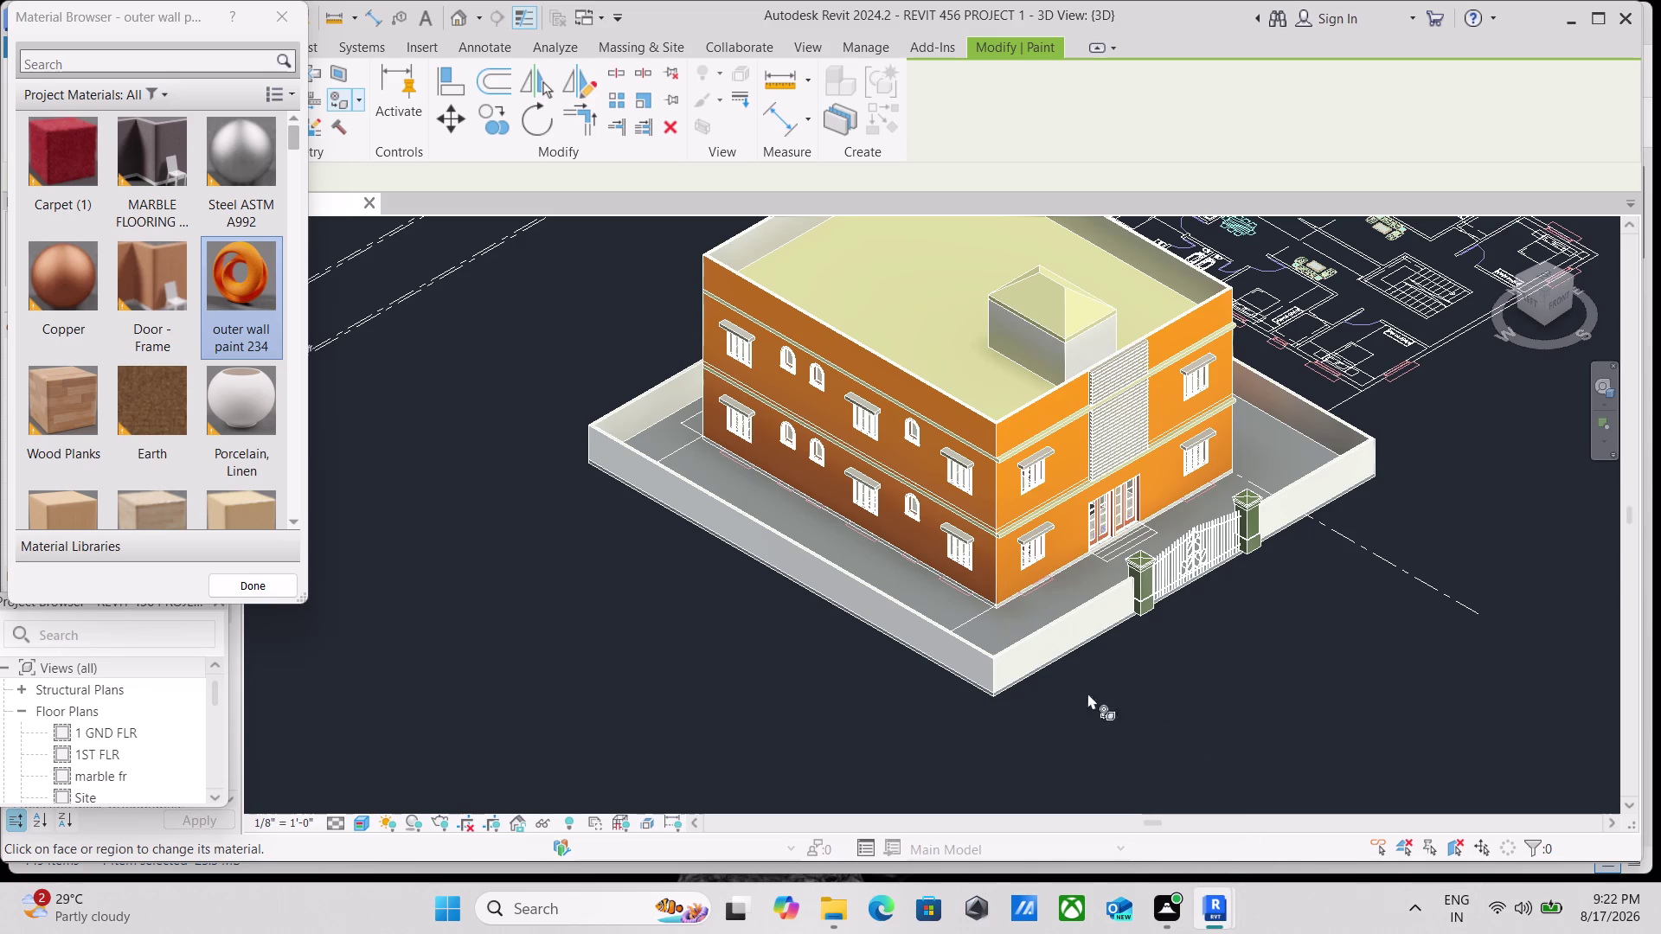
Paint the remaining wall faces near the corner with outer wall paint 234.
scroll(up, 3)
scroll(up, 3)
scroll(up, 3)
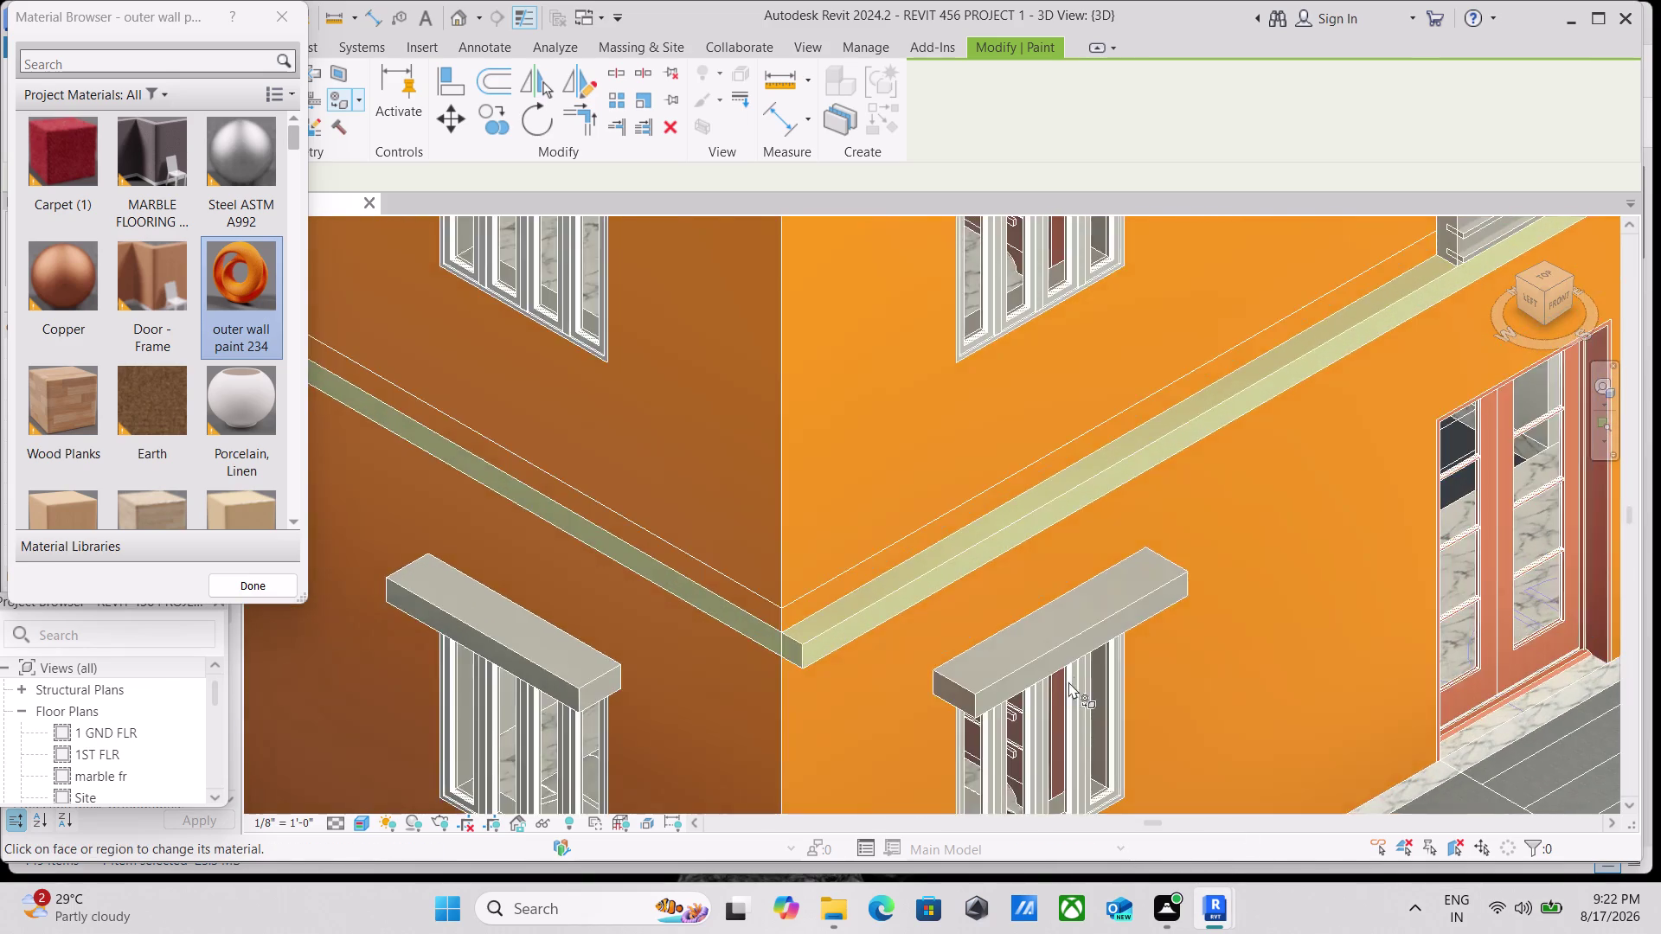
scroll(up, 3)
middle_drag(1049, 682, 1255, 296)
scroll(up, 3)
scroll(down, 3)
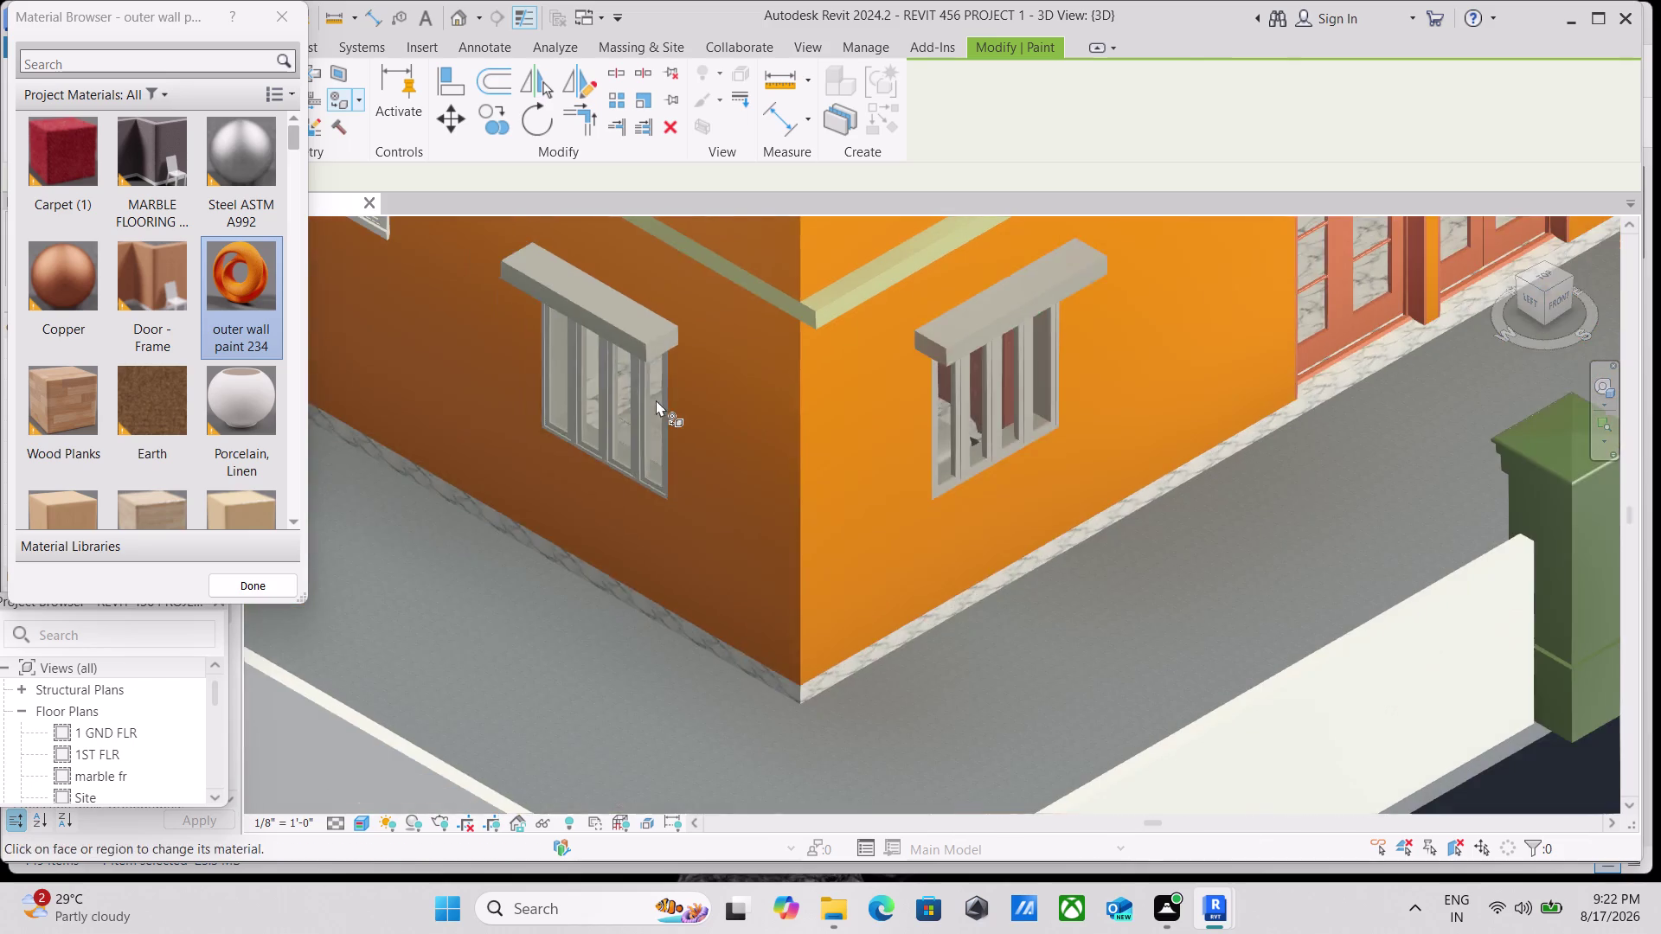
scroll(down, 3)
scroll(up, 3)
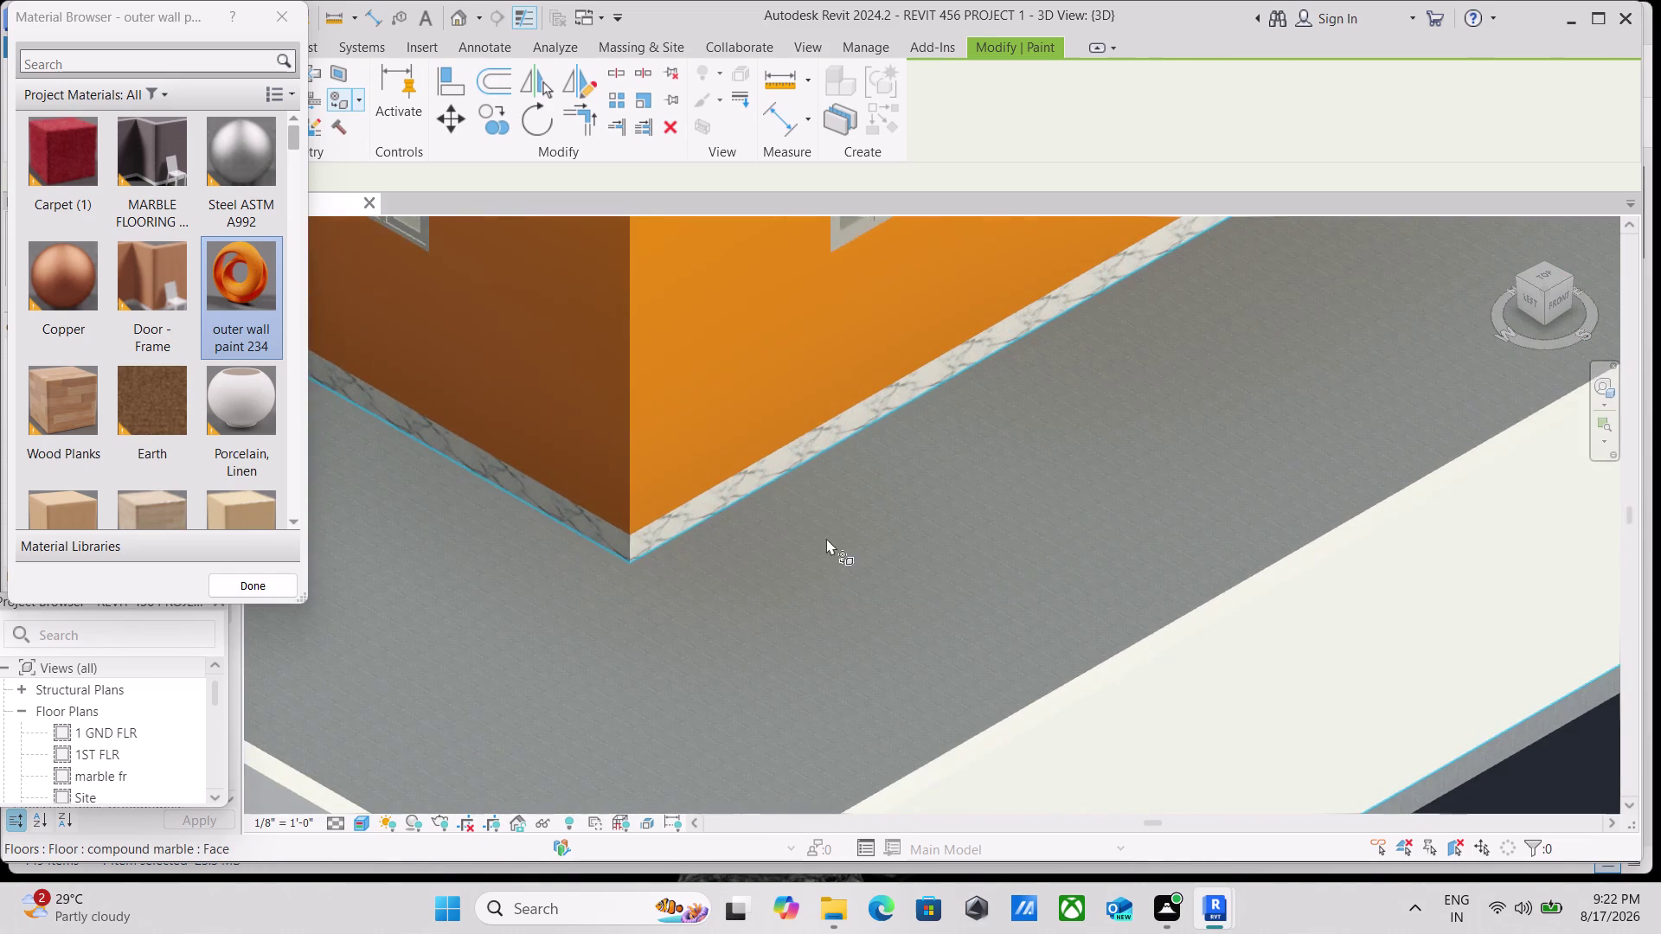
scroll(up, 3)
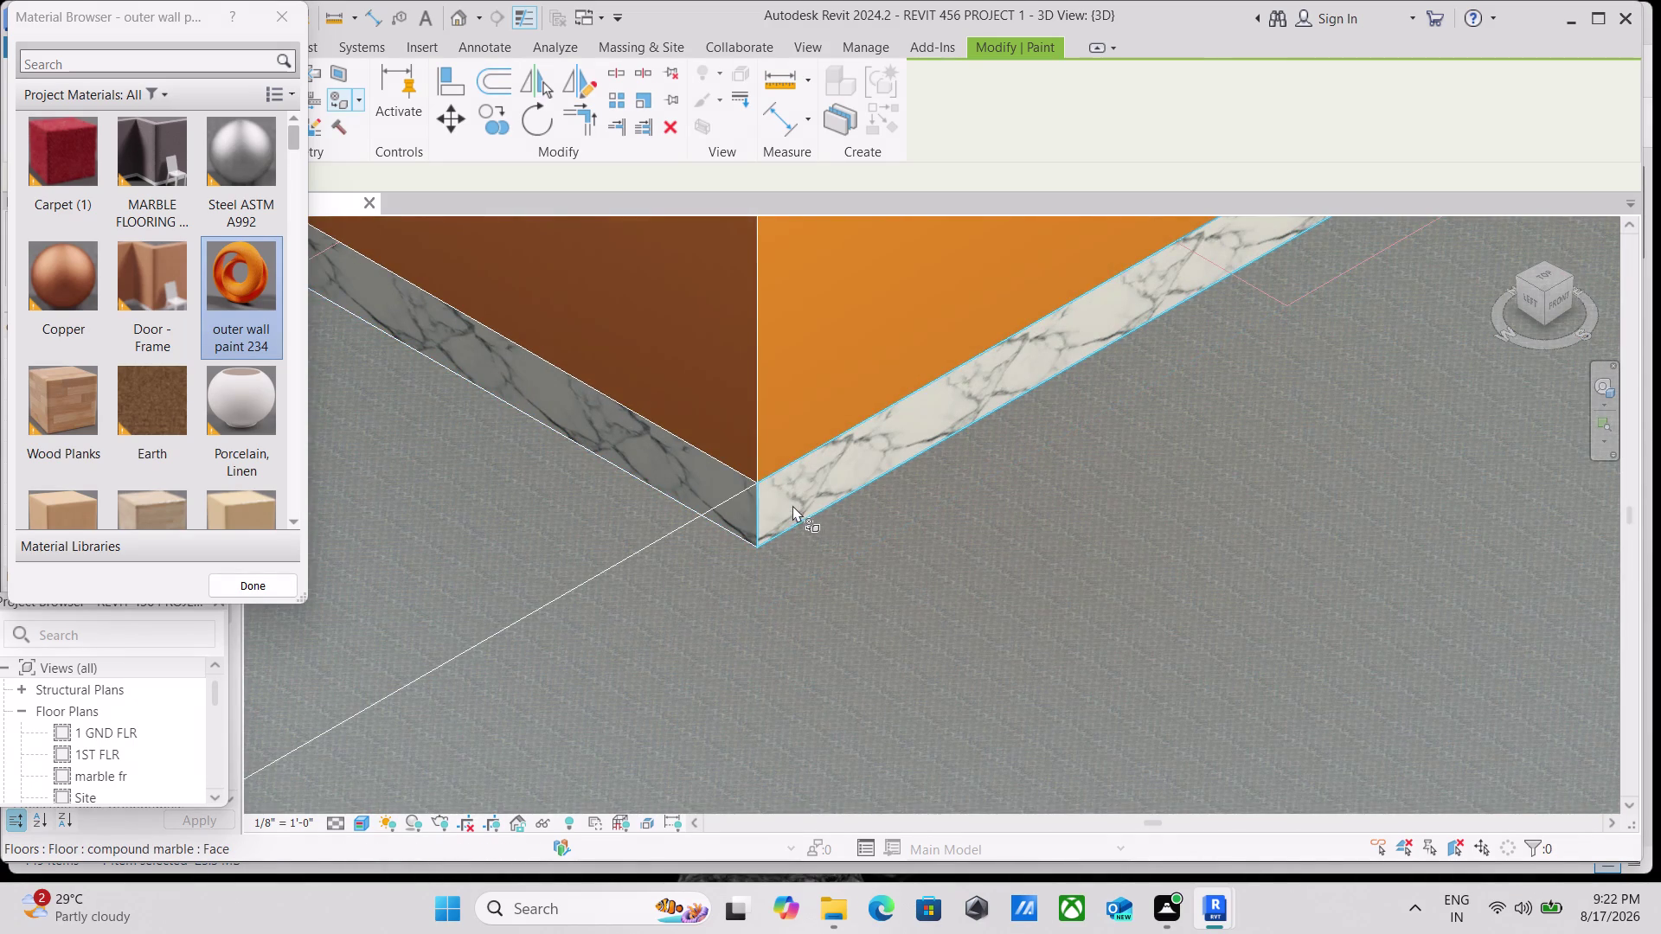
click(792, 506)
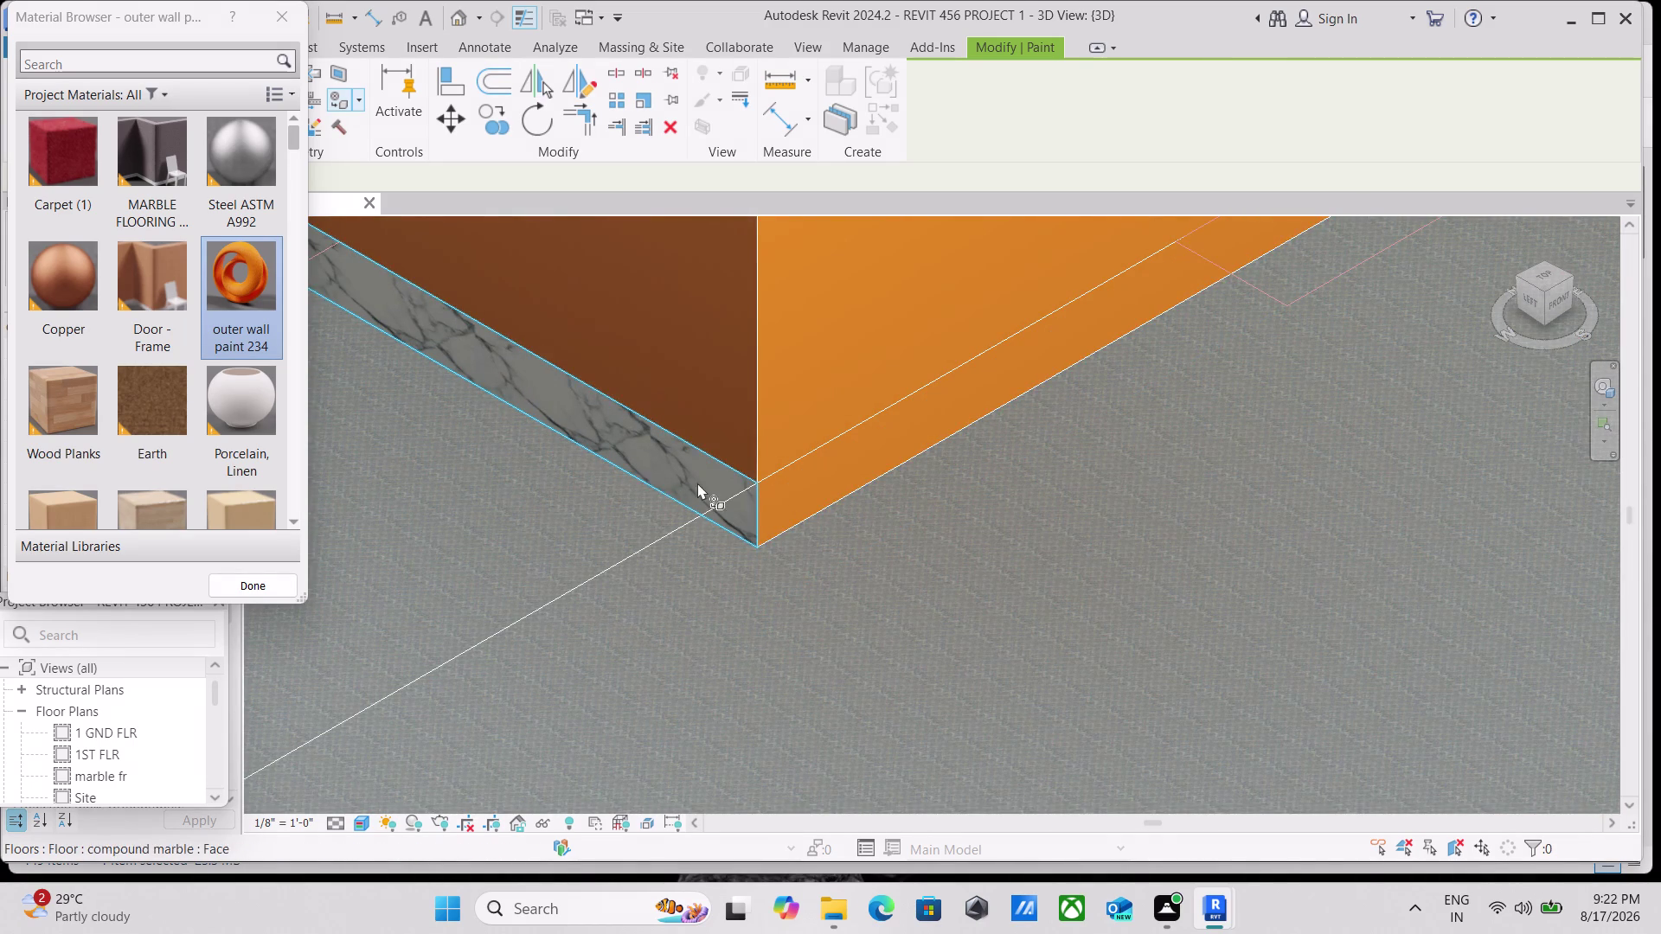
scroll(down, 3)
click(708, 488)
Inspect the orange walls from the front of the house and end painting.
scroll(down, 3)
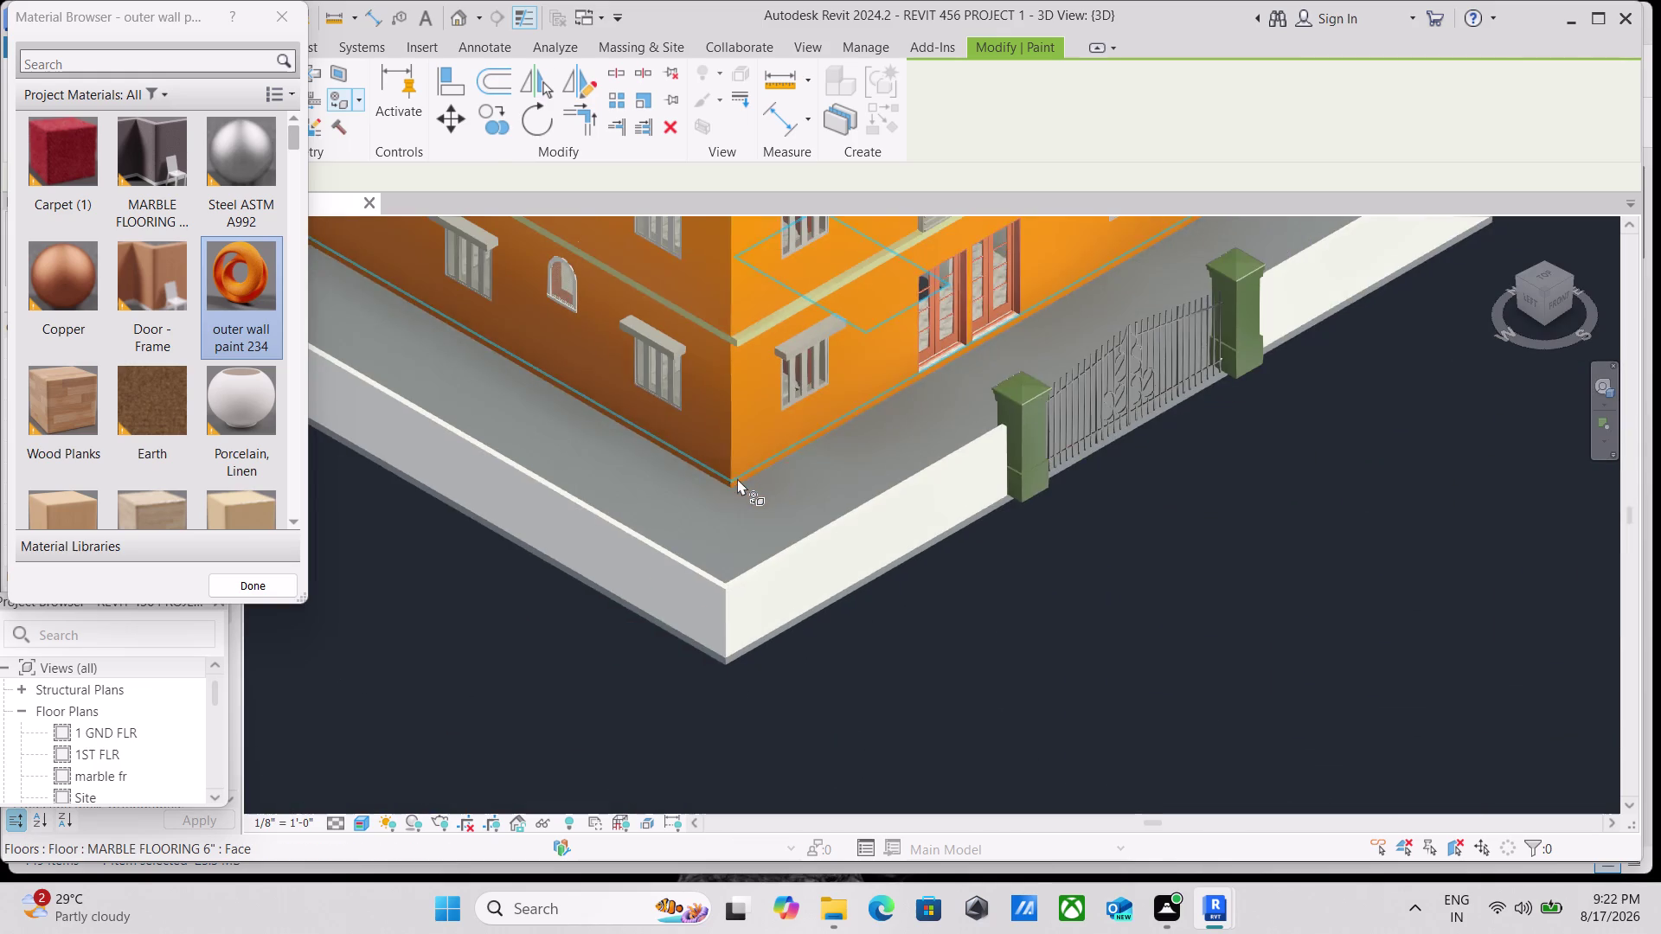
scroll(down, 3)
scroll(down, 3)
middle_drag(1076, 274, 905, 531)
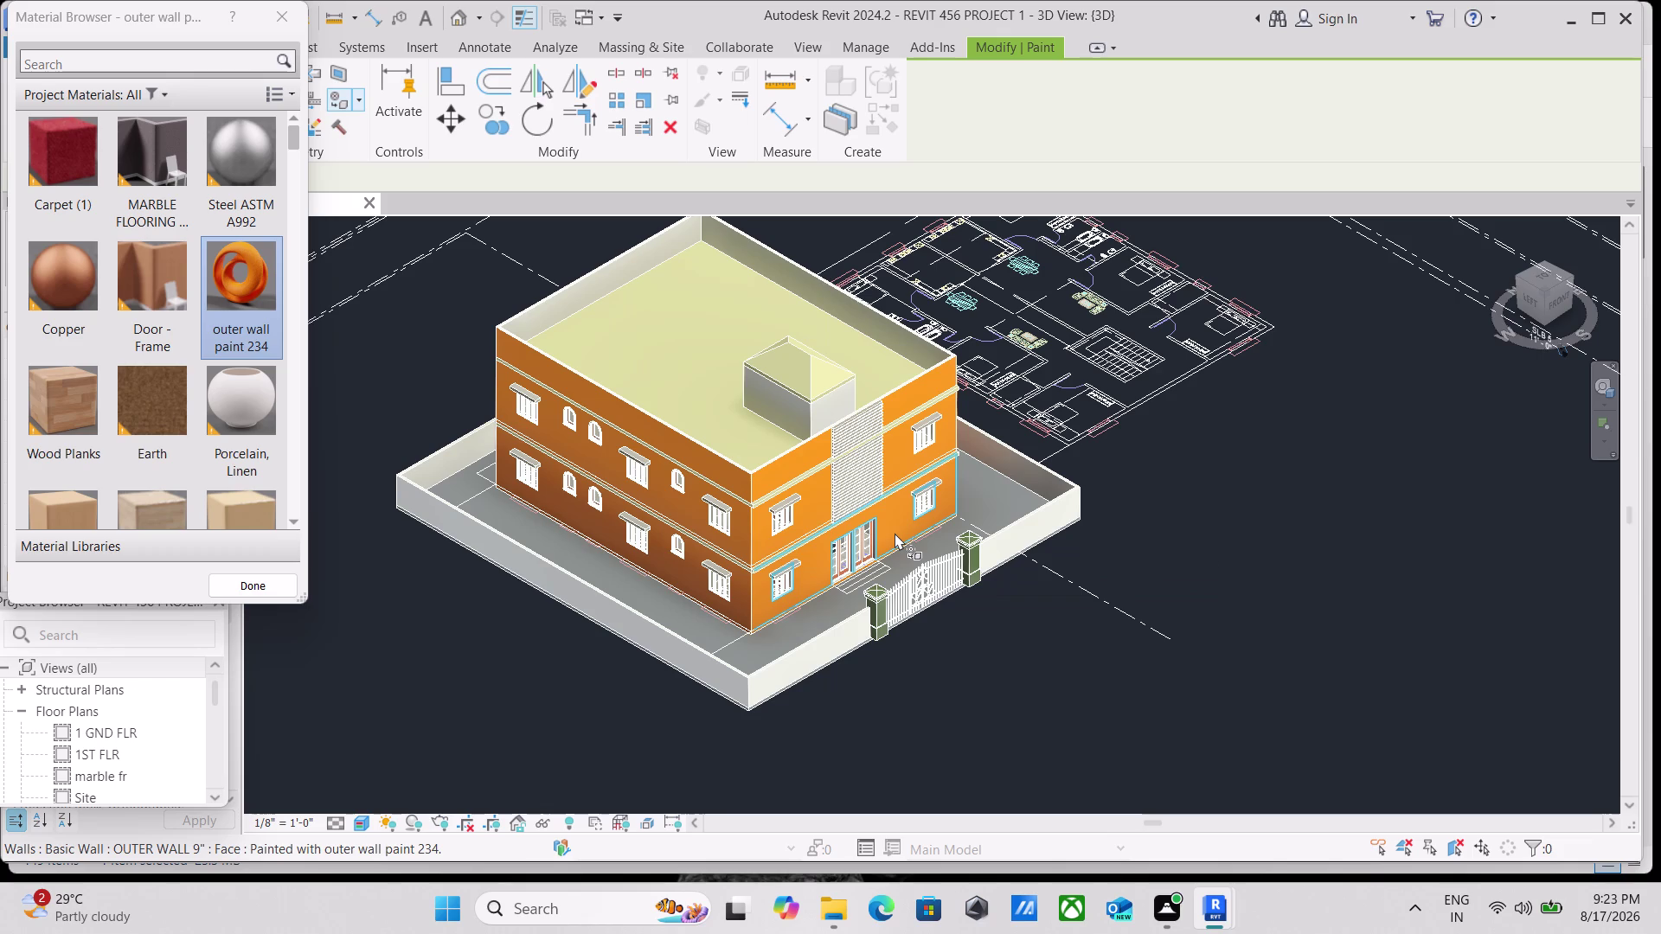
scroll(down, 3)
scroll(up, 3)
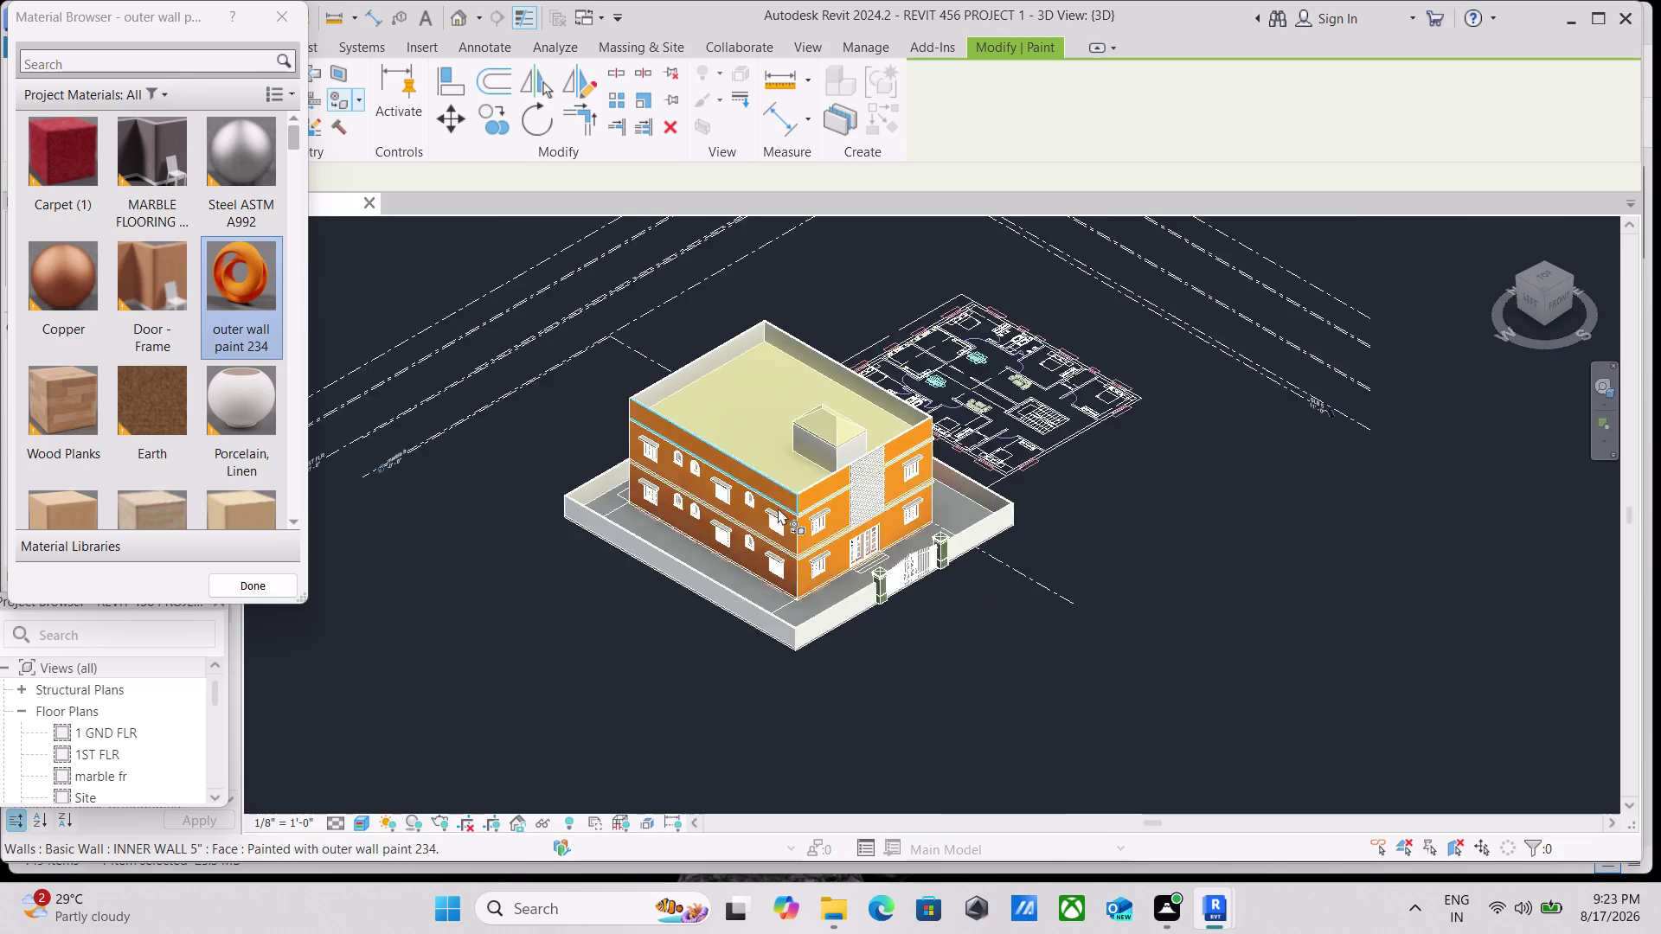
scroll(up, 3)
scroll(up, 3)
scroll(down, 3)
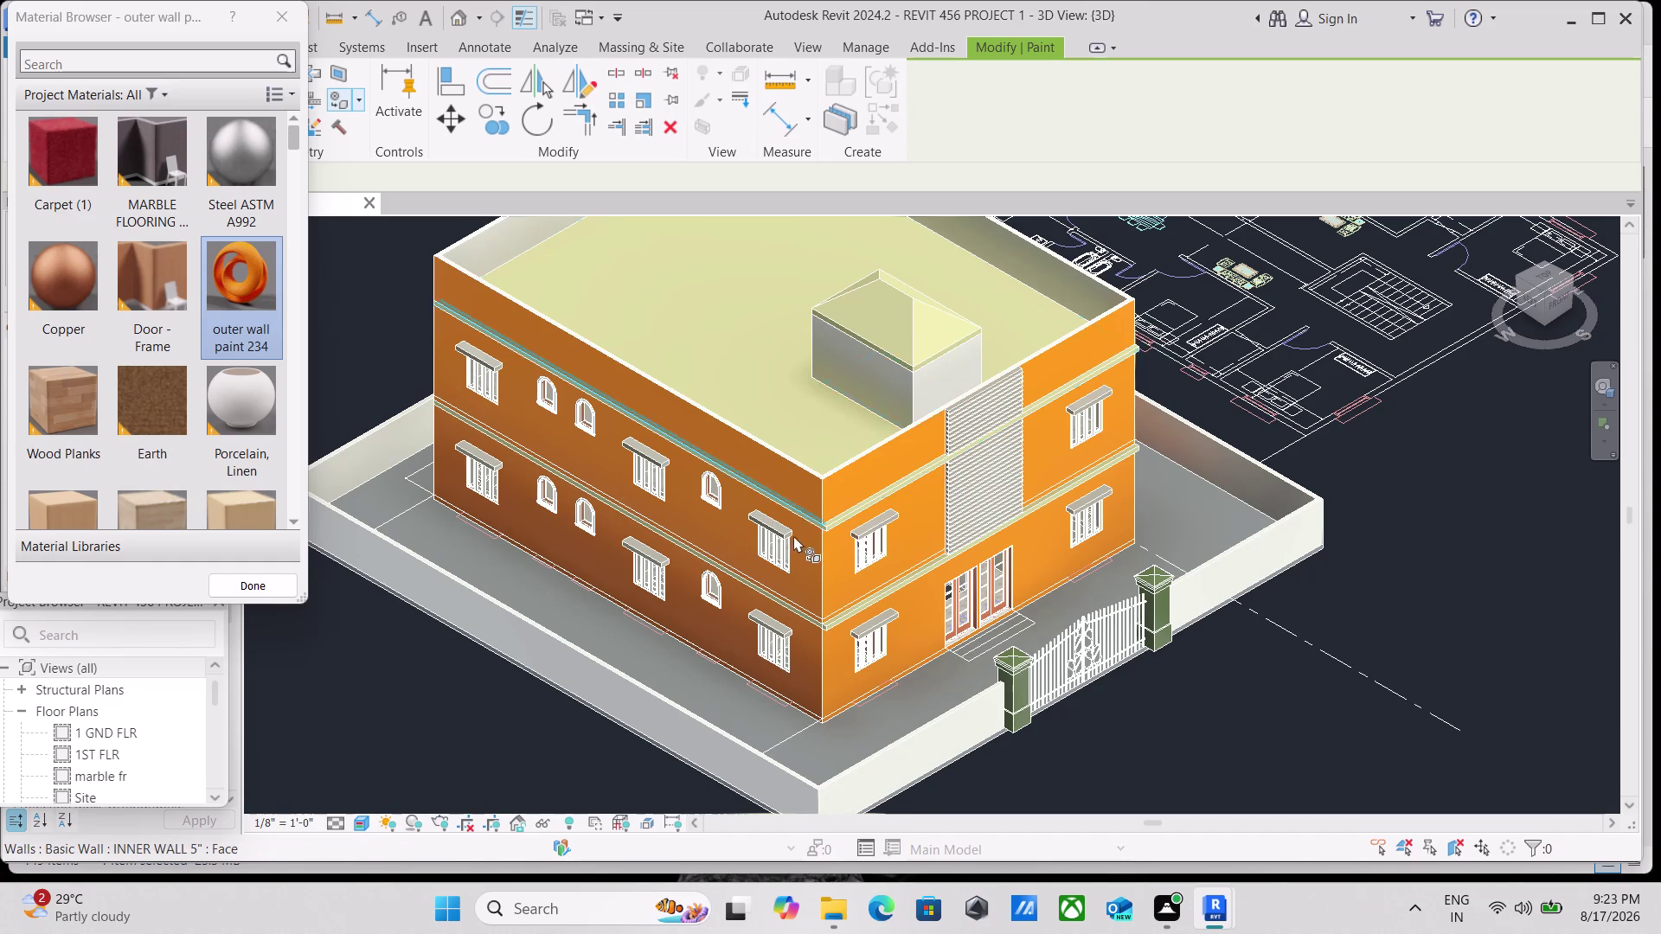
key(Escape)
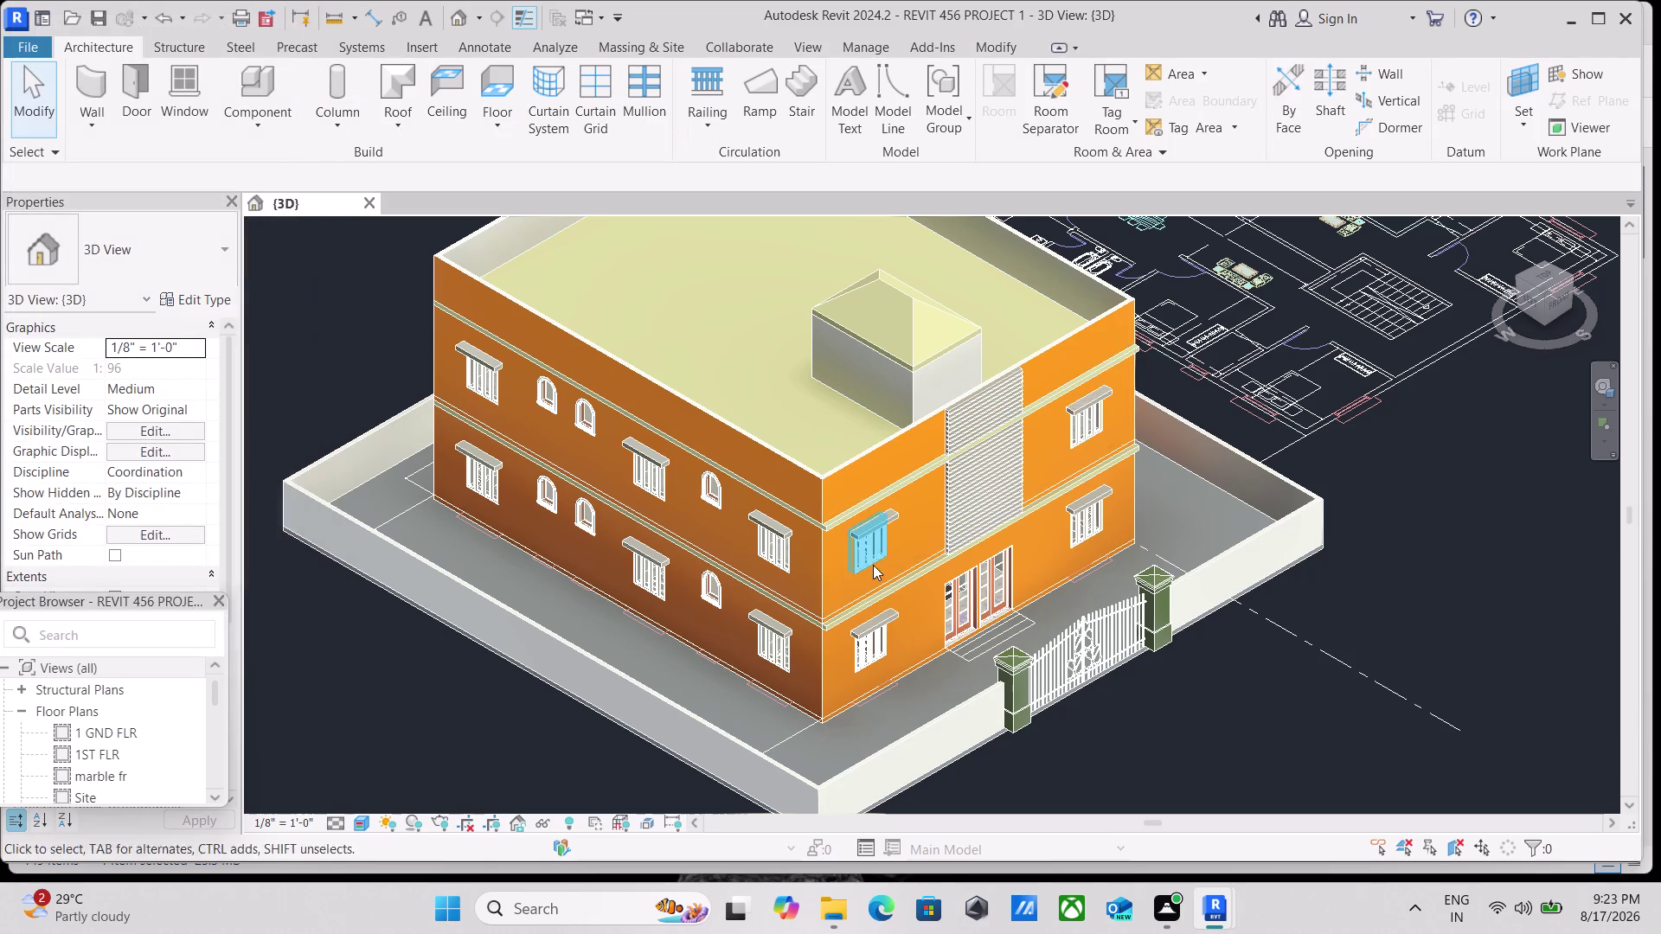
key(Escape)
scroll(up, 3)
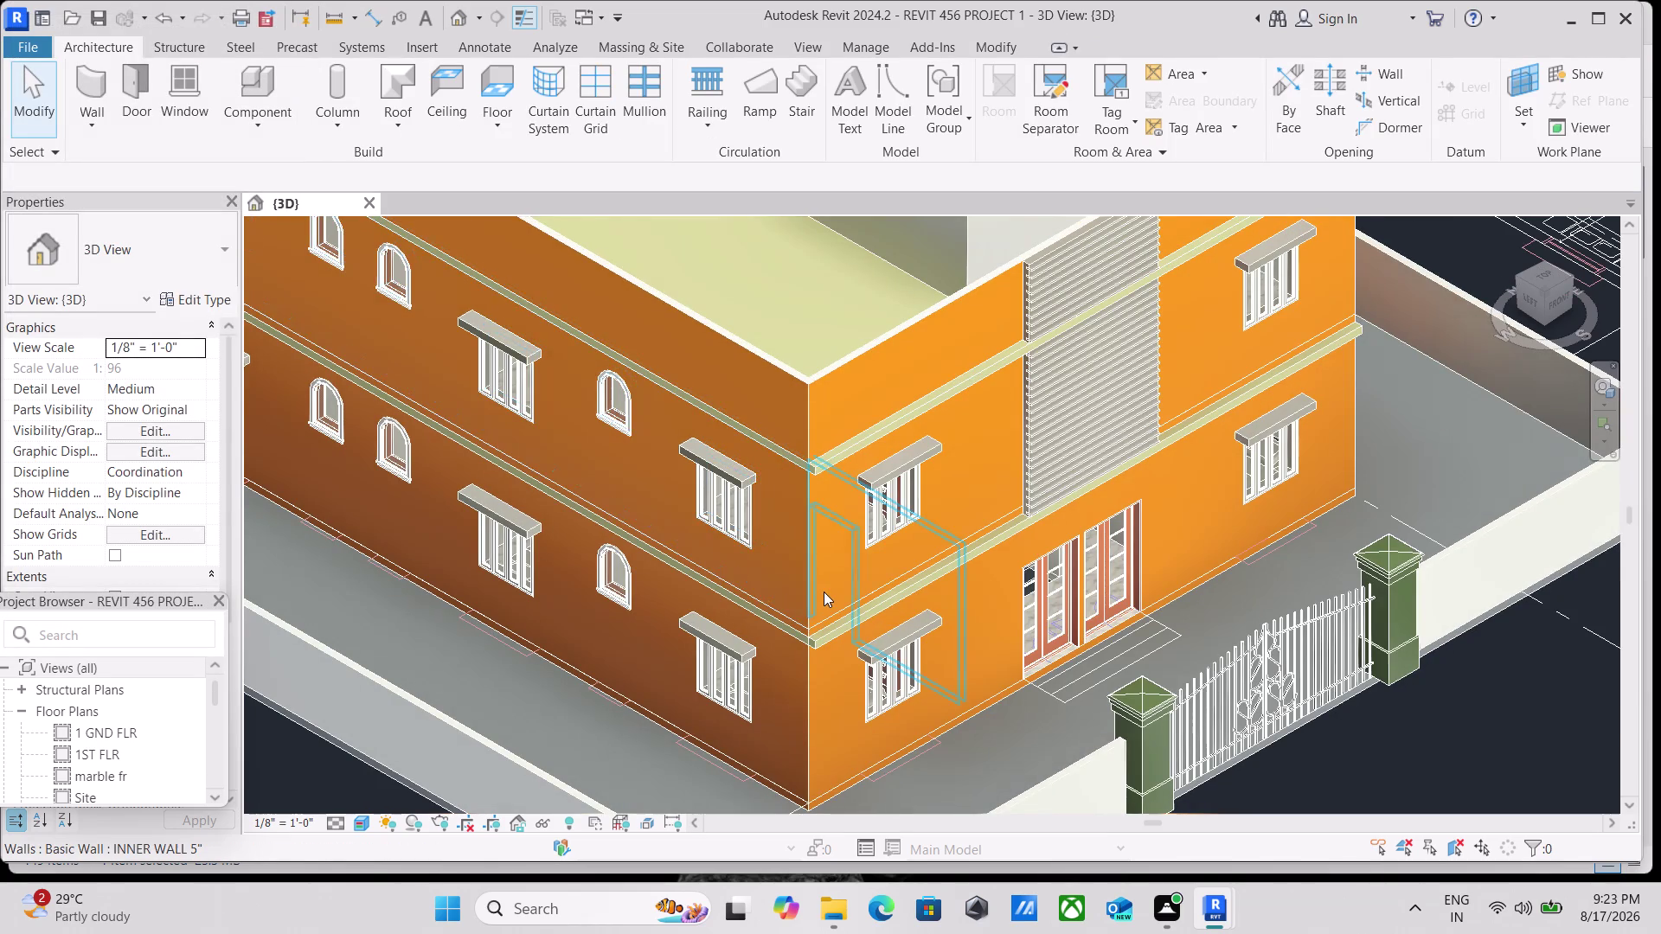
click(818, 580)
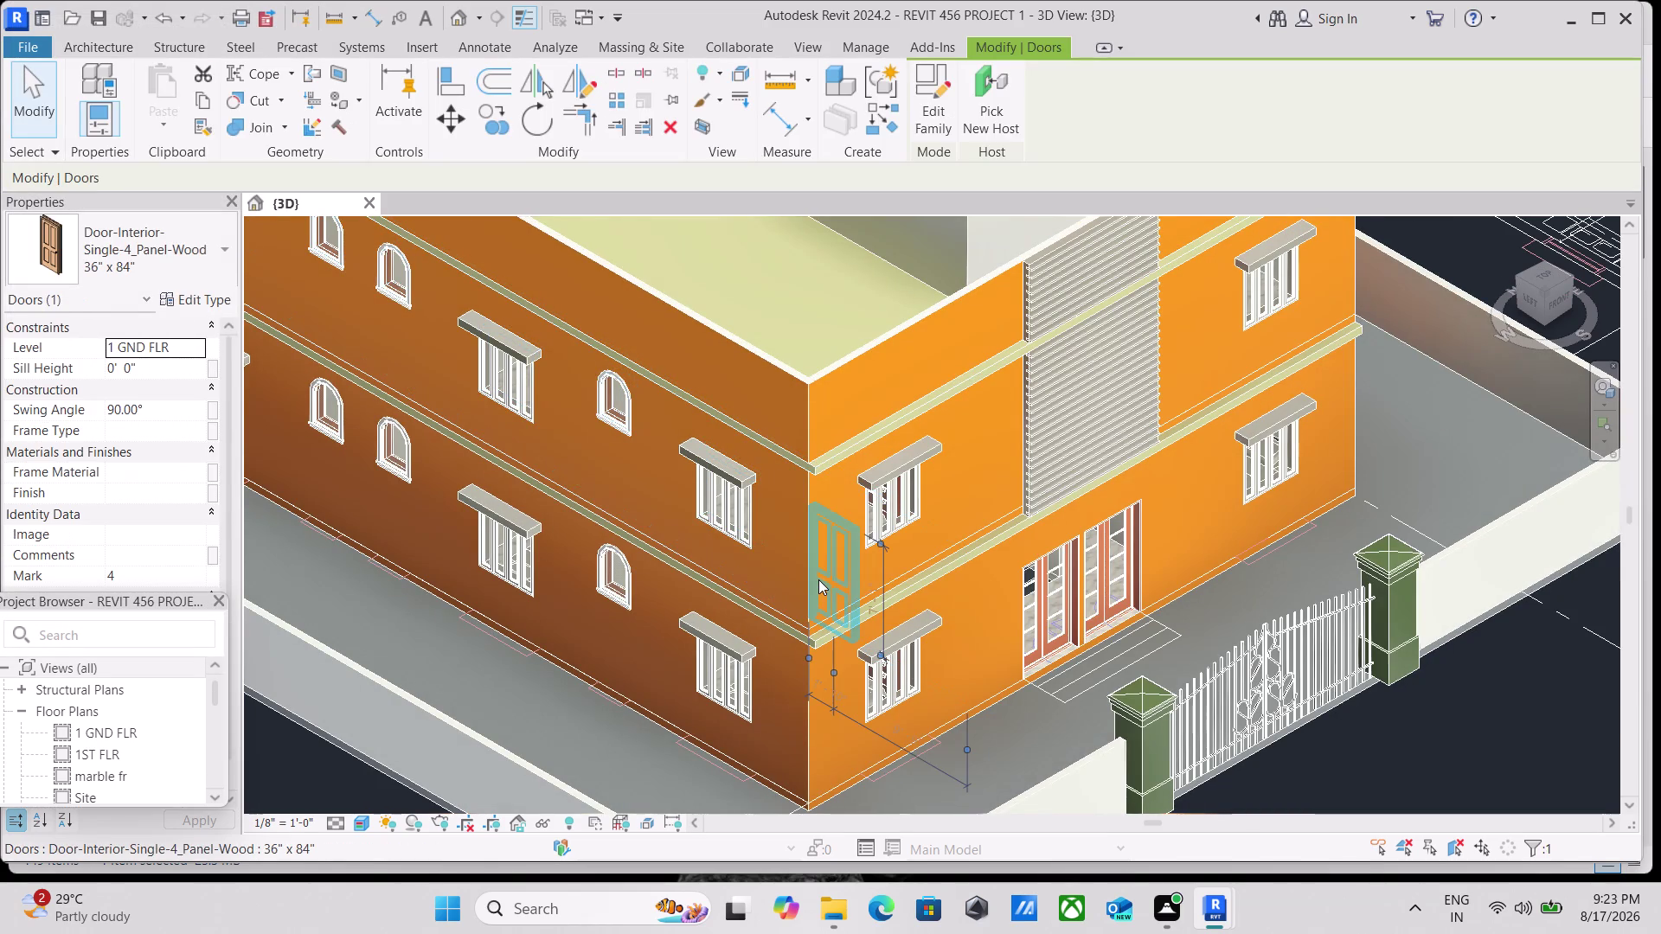
key(grave)
key(Escape)
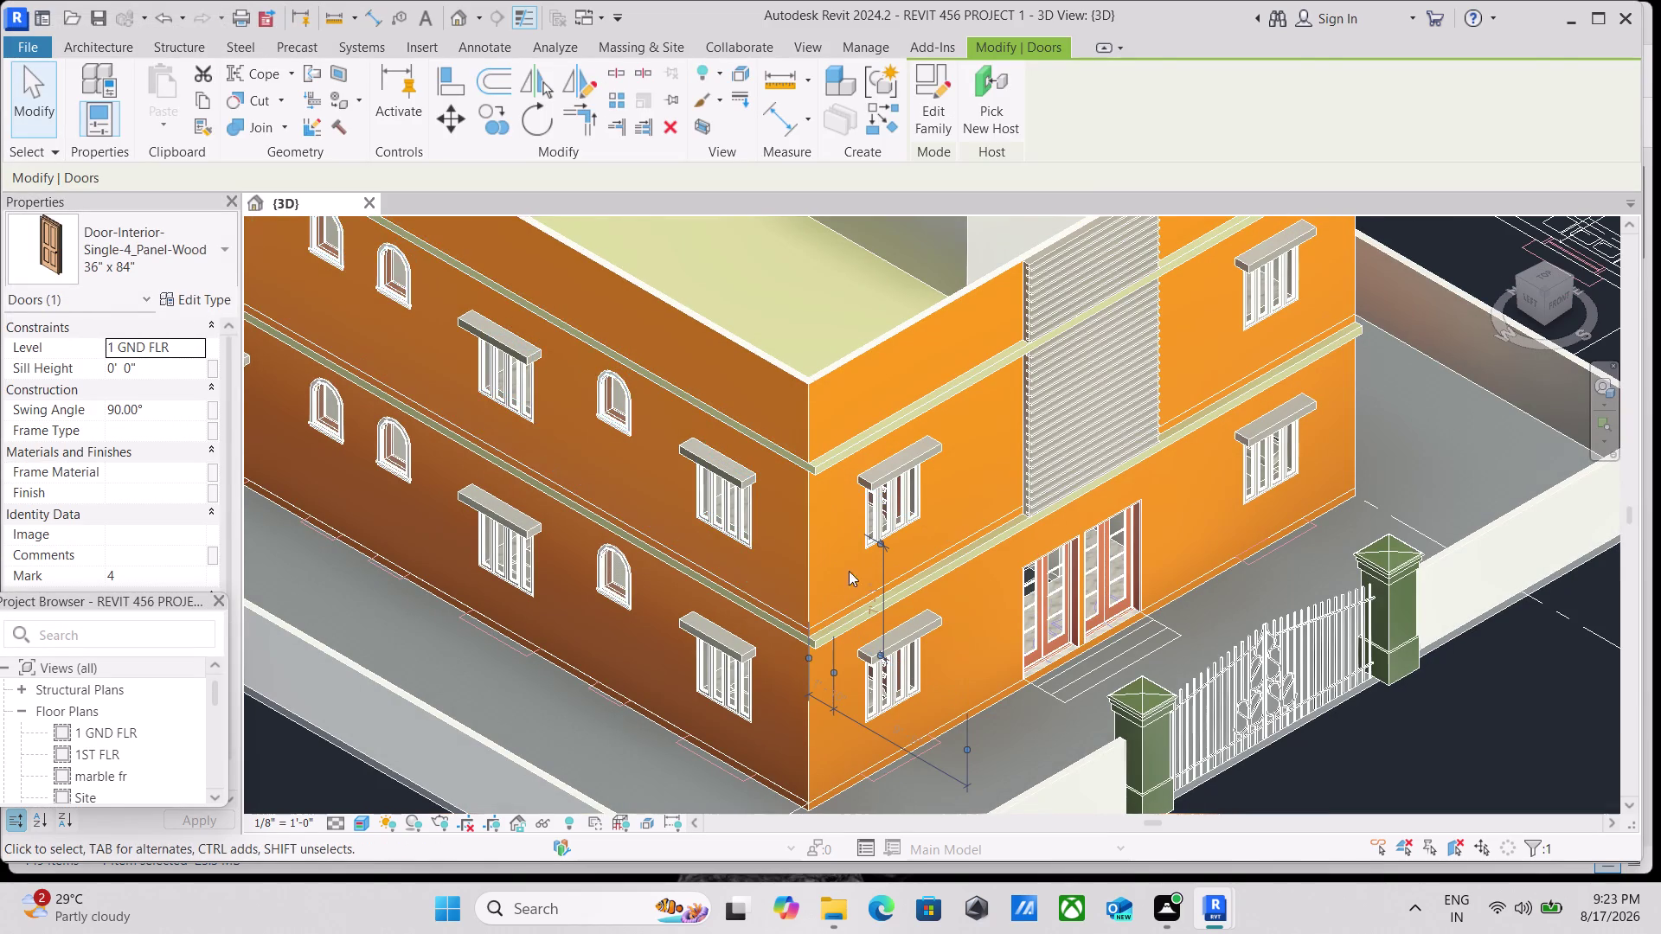
scroll(down, 3)
scroll(down, 3)
scroll(up, 3)
scroll(up, 3)
scroll(up, 3)
middle_drag(628, 510, 1660, 860)
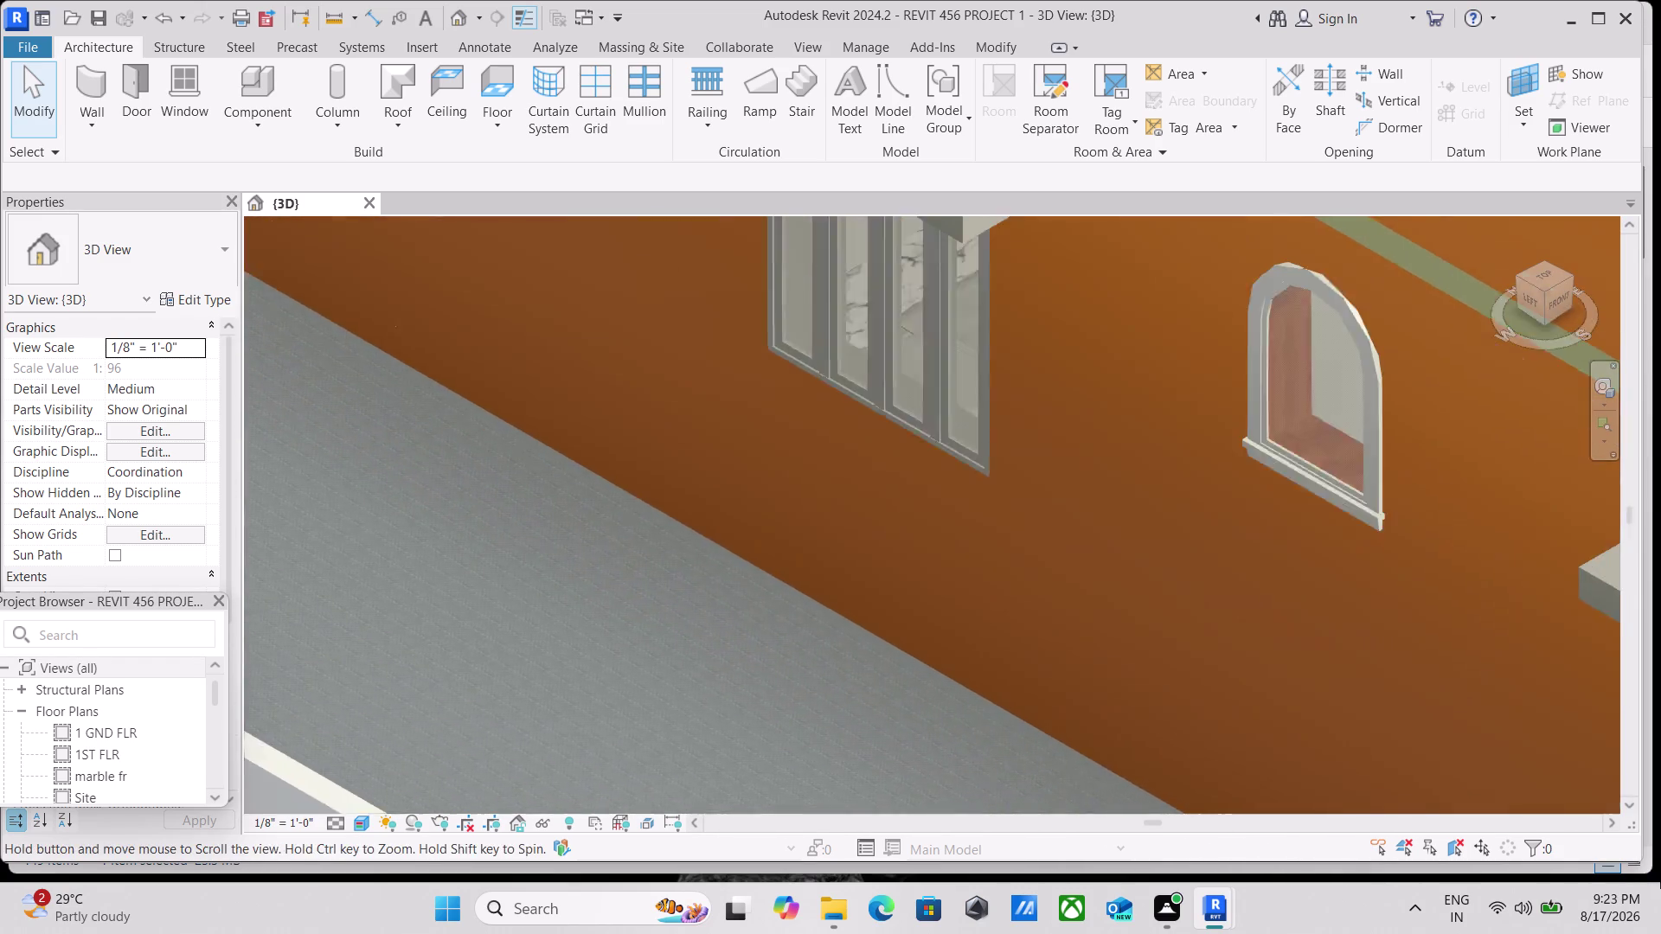
middle_drag(1660, 860, 1660, 871)
scroll(down, 3)
middle_drag(1383, 625, 1376, 759)
scroll(up, 3)
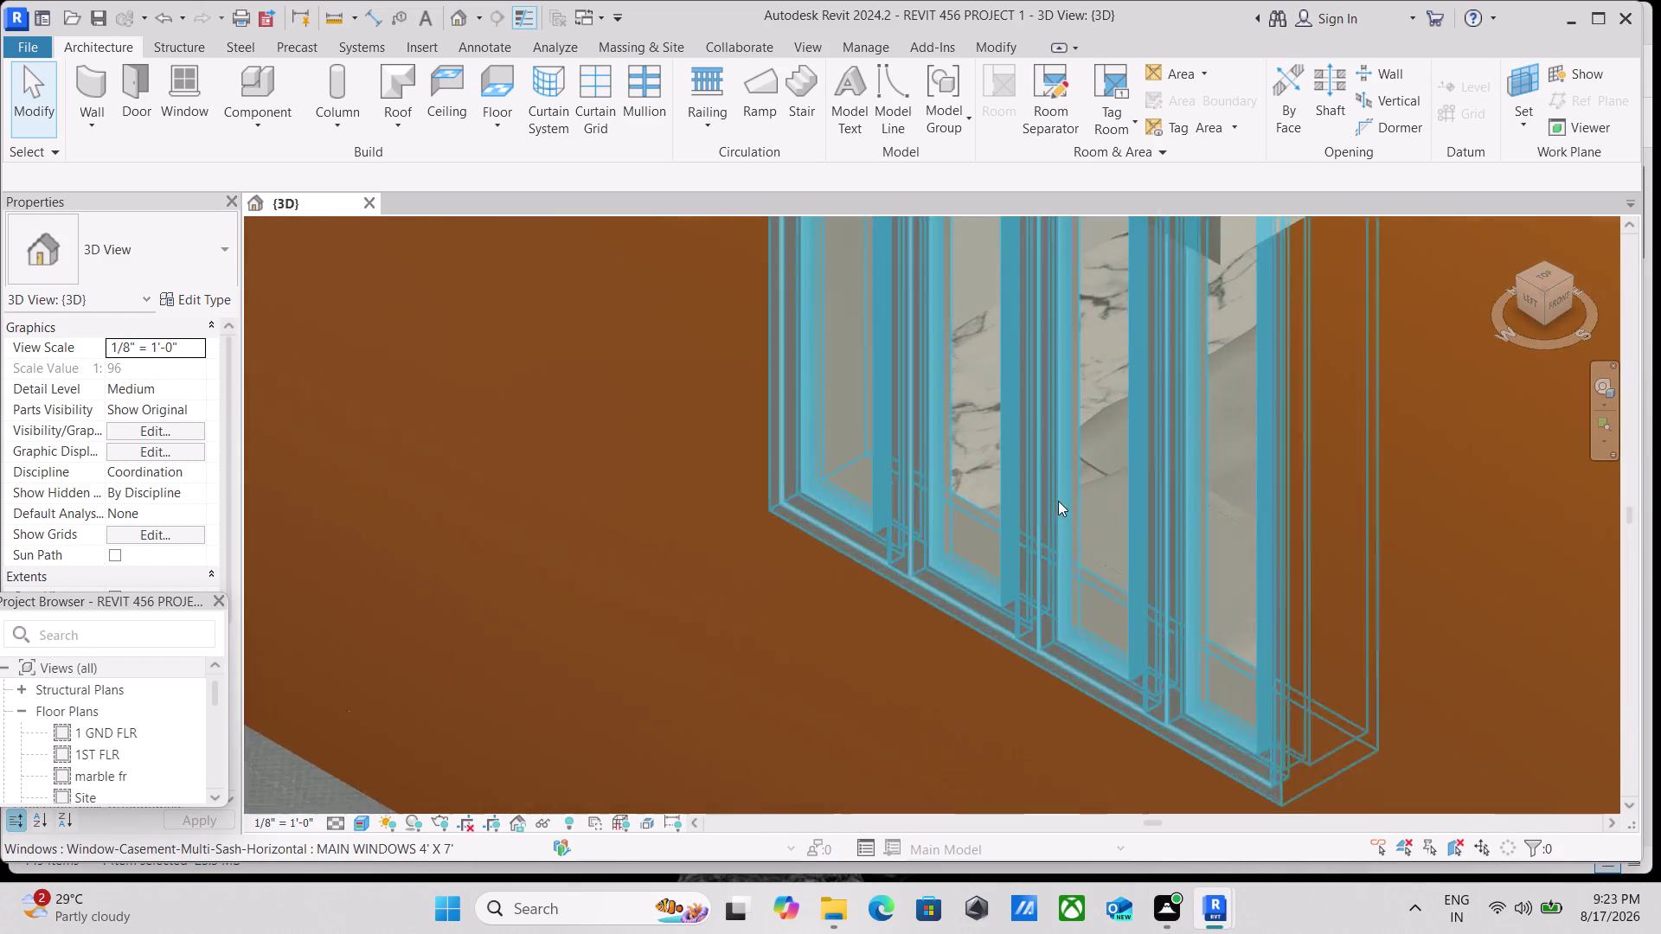
scroll(up, 3)
scroll(down, 3)
scroll(down, 3)
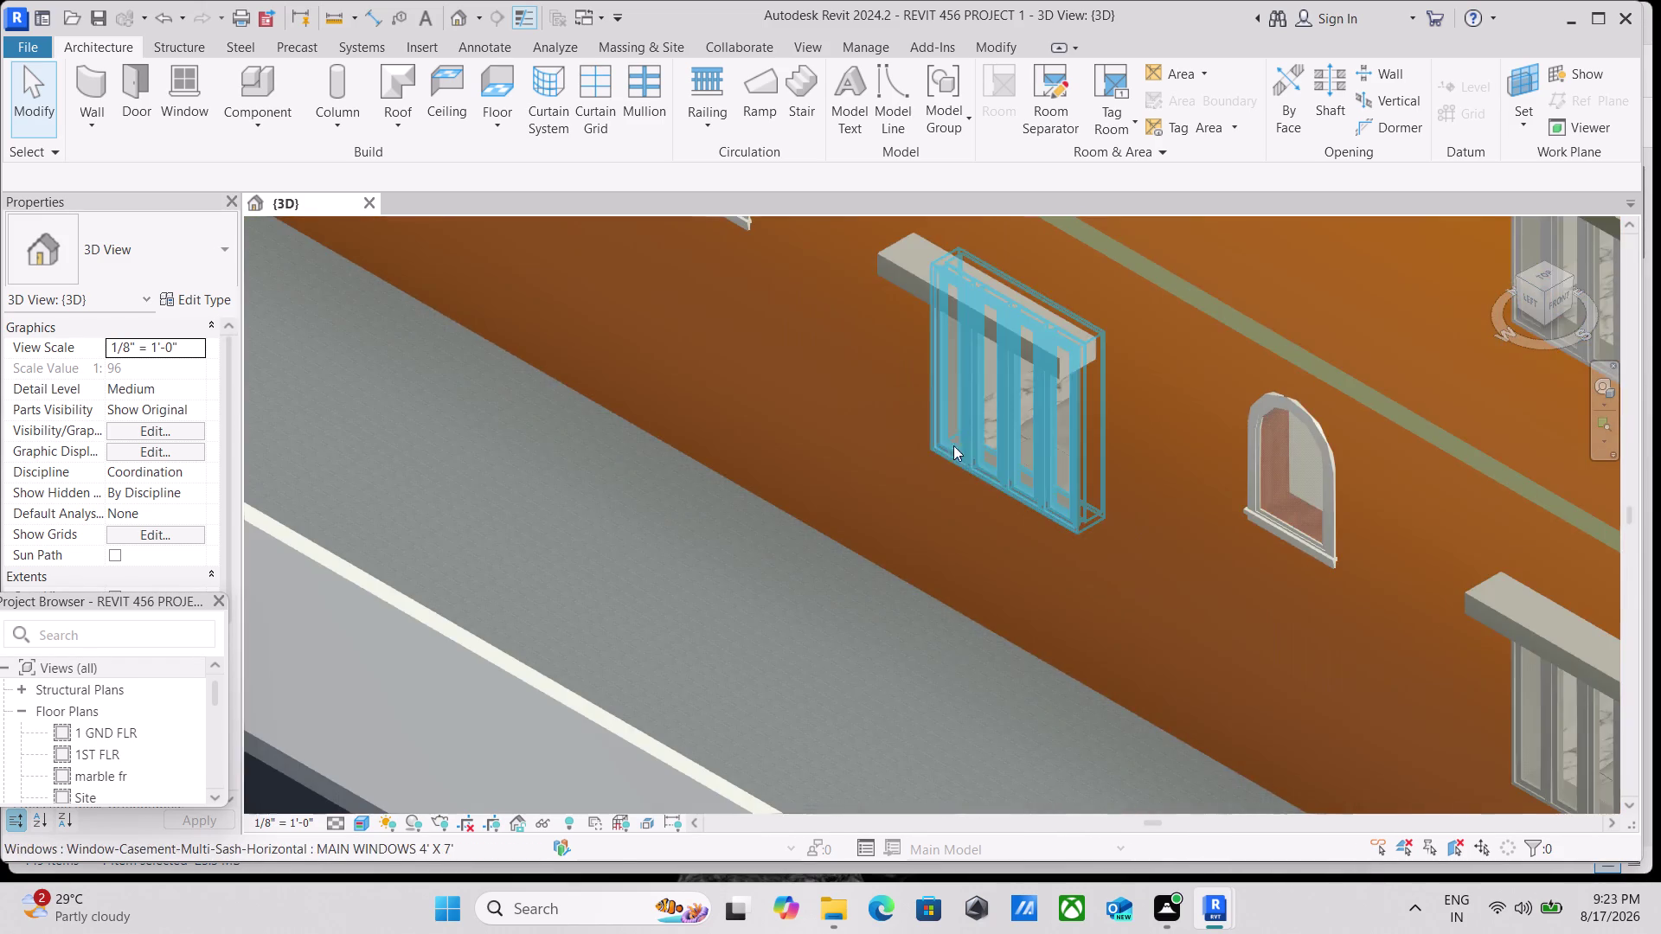
scroll(down, 3)
middle_drag(846, 423, 619, 535)
scroll(down, 3)
scroll(down, 3)
middle_drag(828, 476, 826, 476)
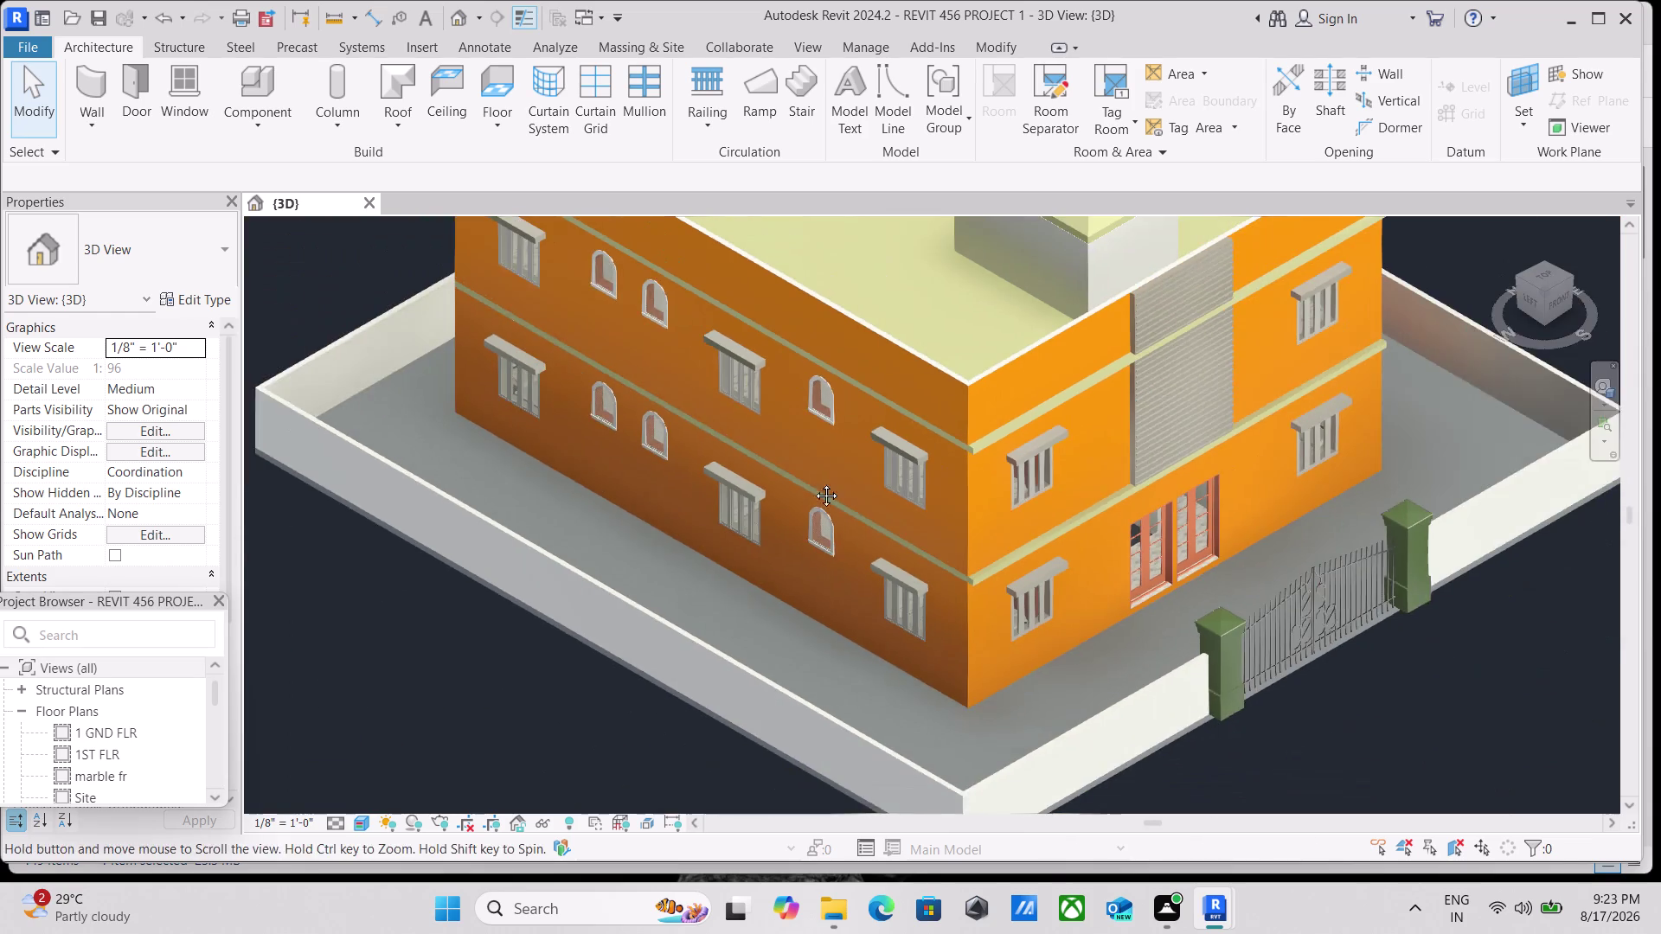
middle_drag(826, 475, 737, 544)
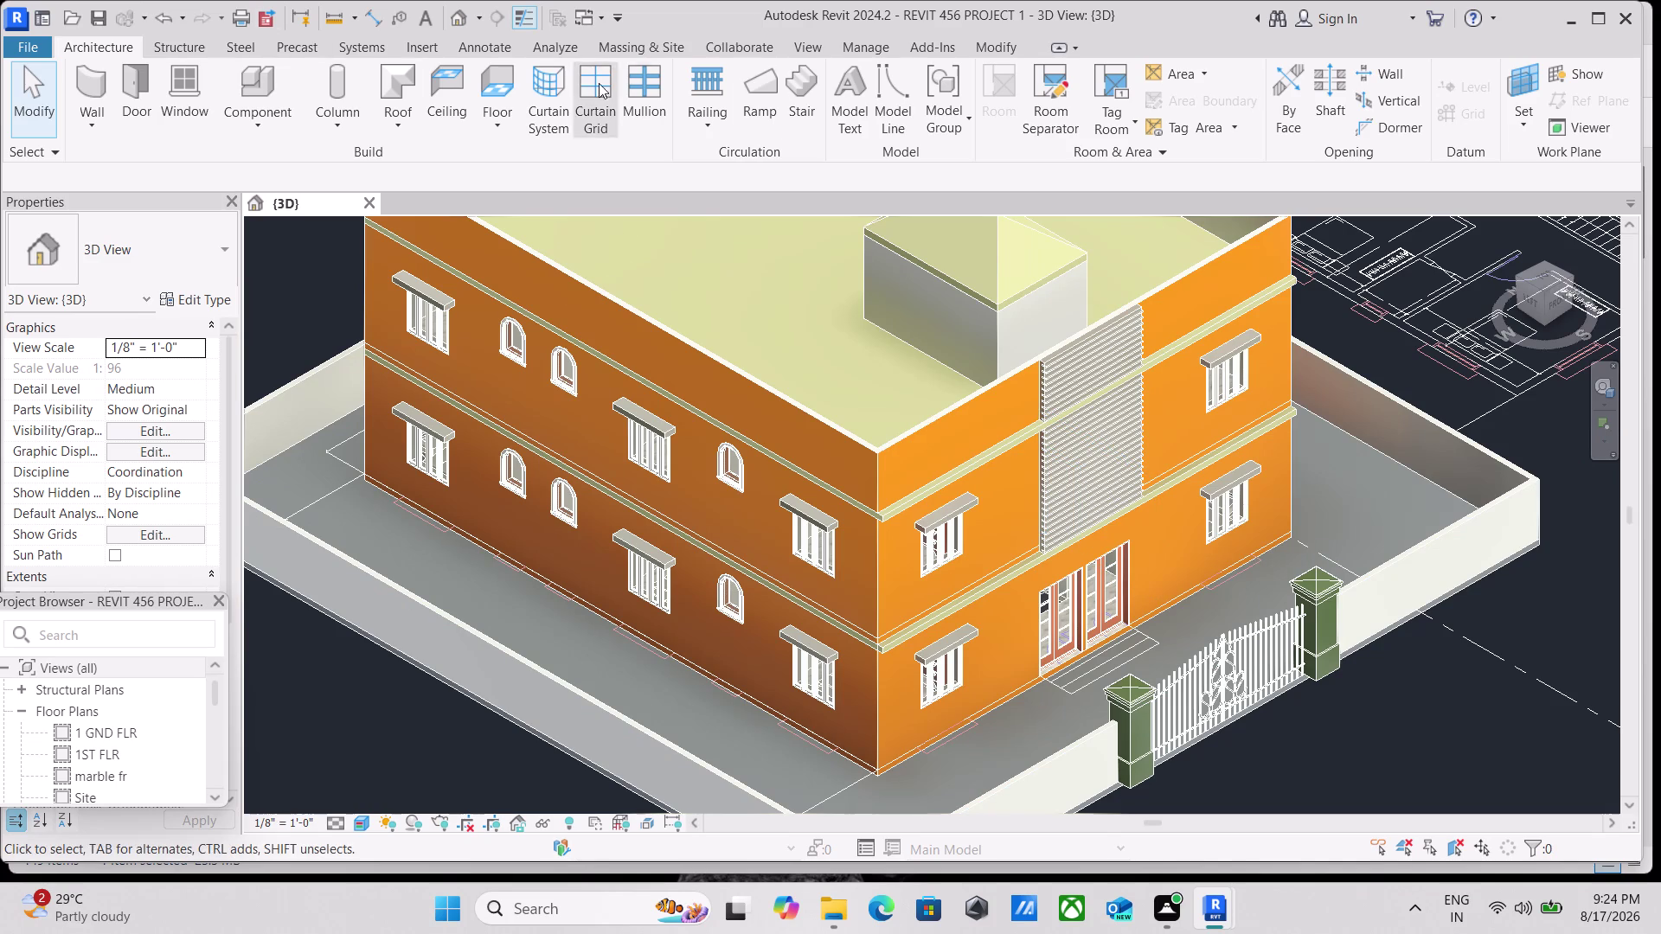
click(820, 44)
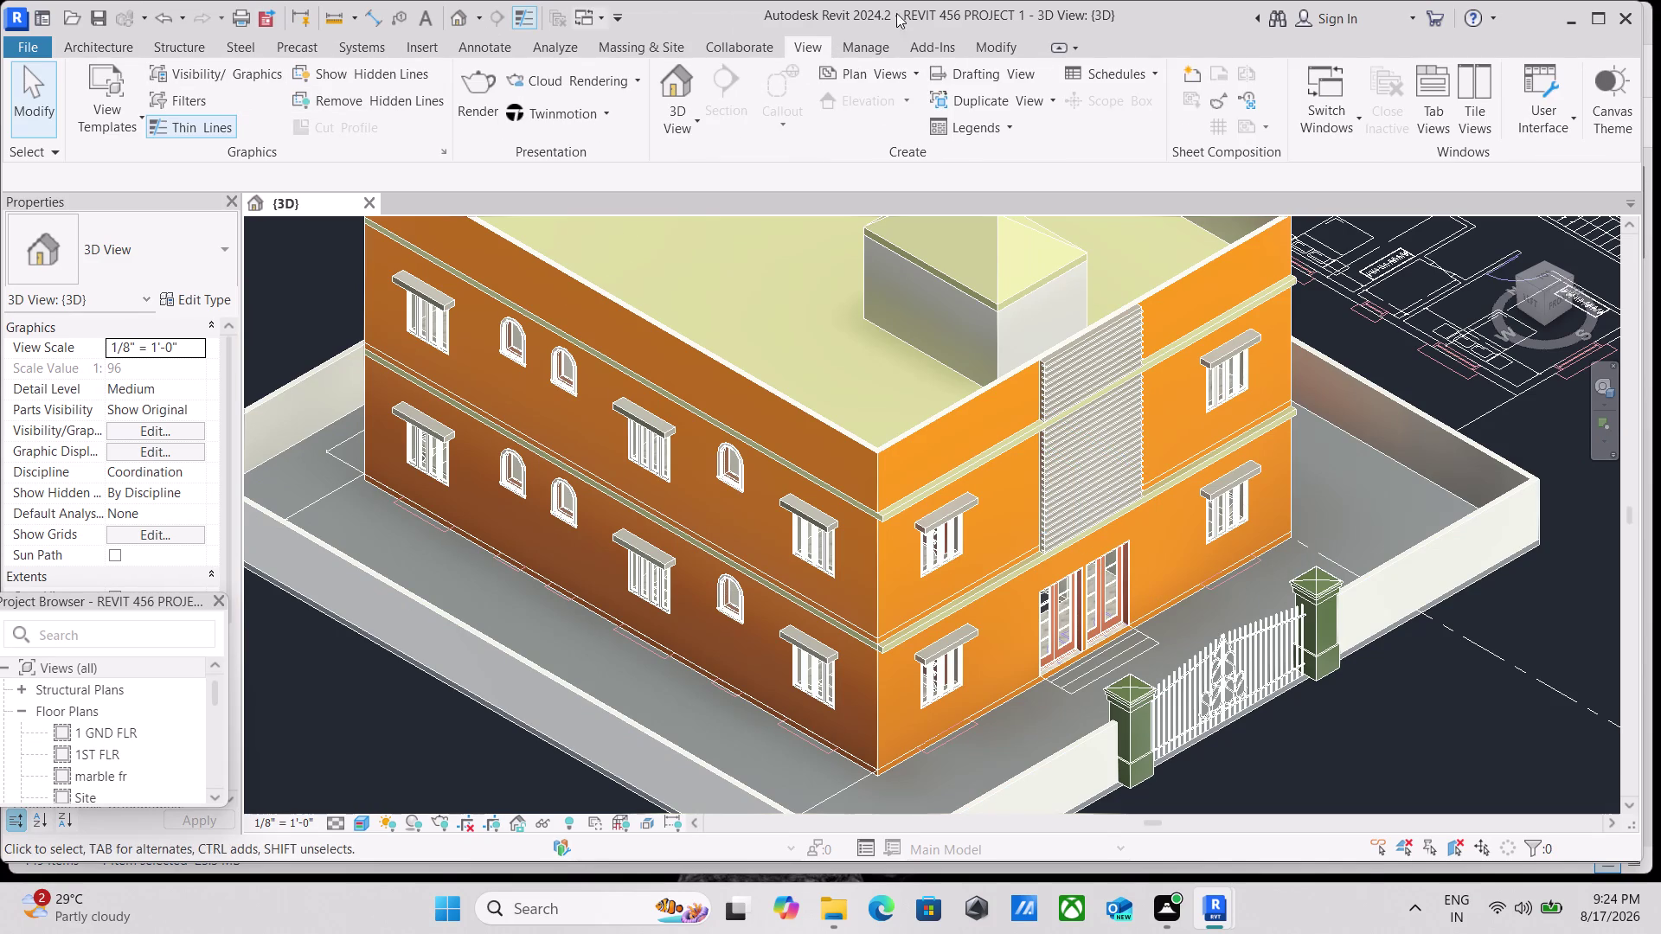
Open the project's Material Browser from the Manage tab's Materials command.
click(857, 37)
click(858, 51)
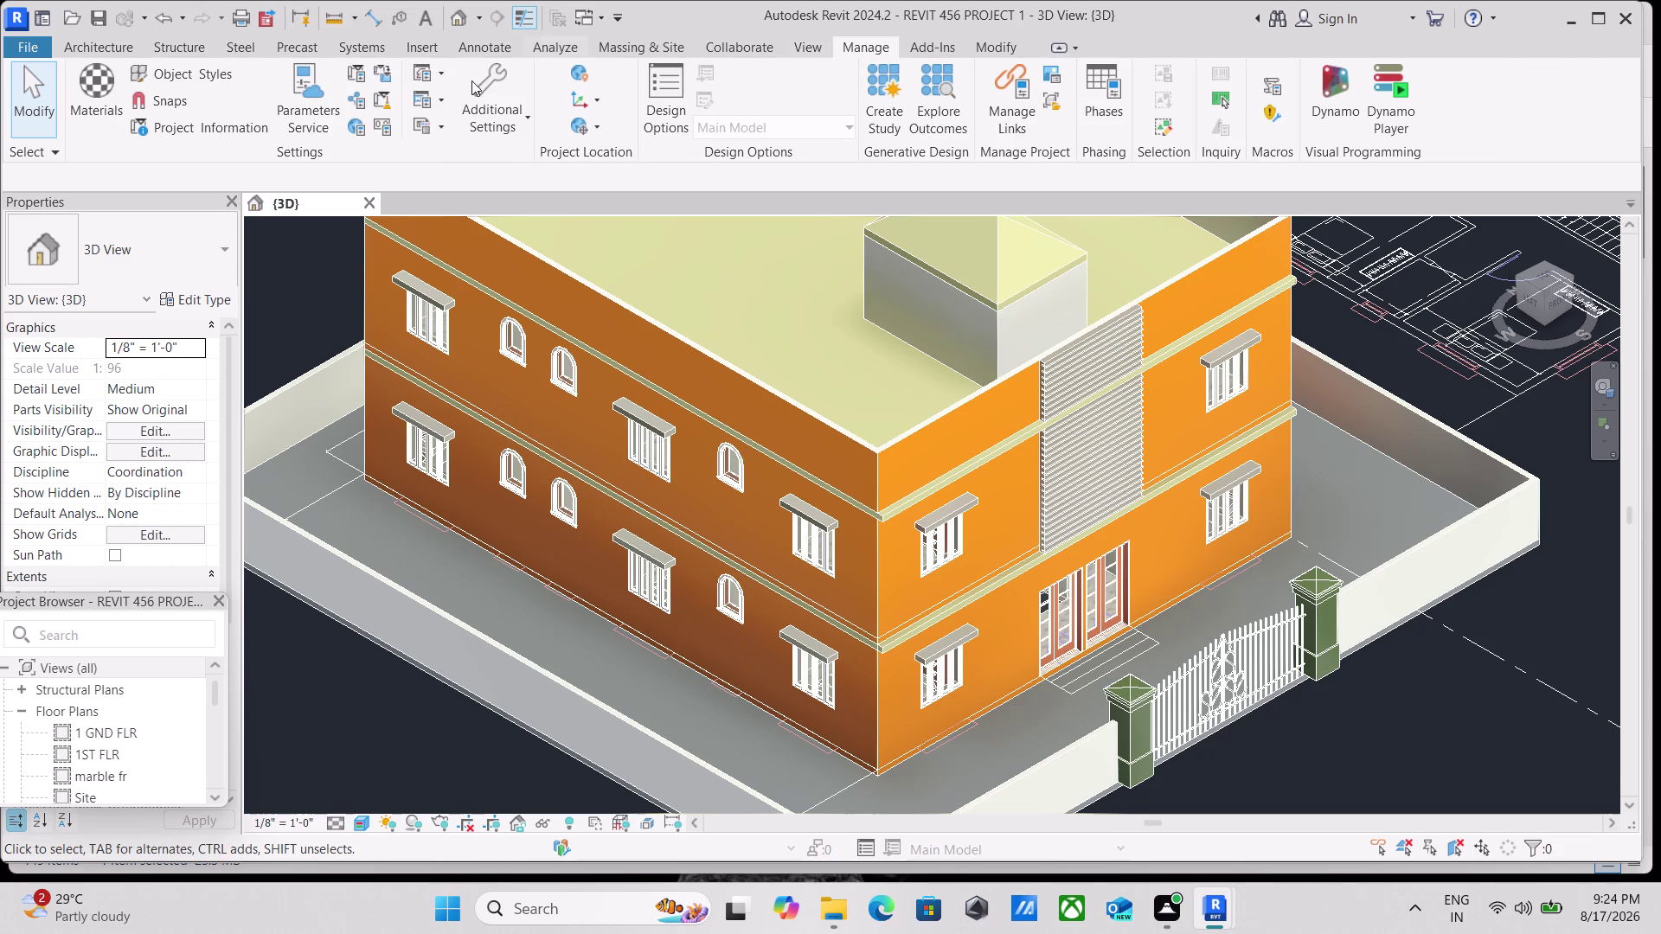
click(106, 115)
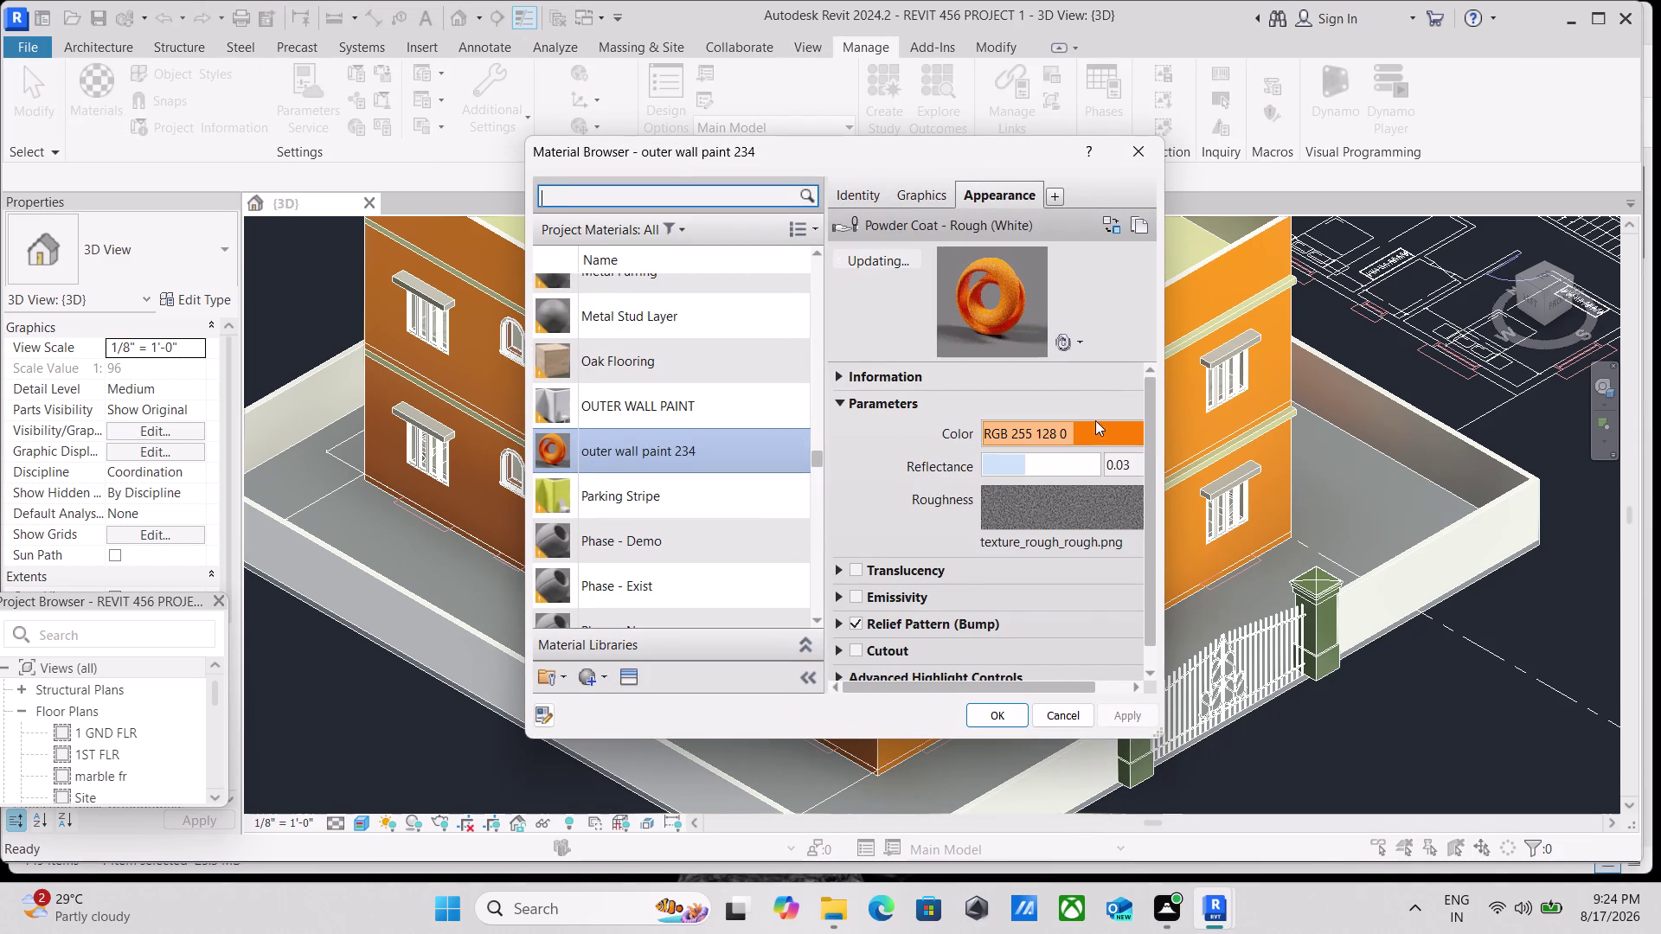
Search the materials for 'ivo' and select one of the ivory results.
click(656, 200)
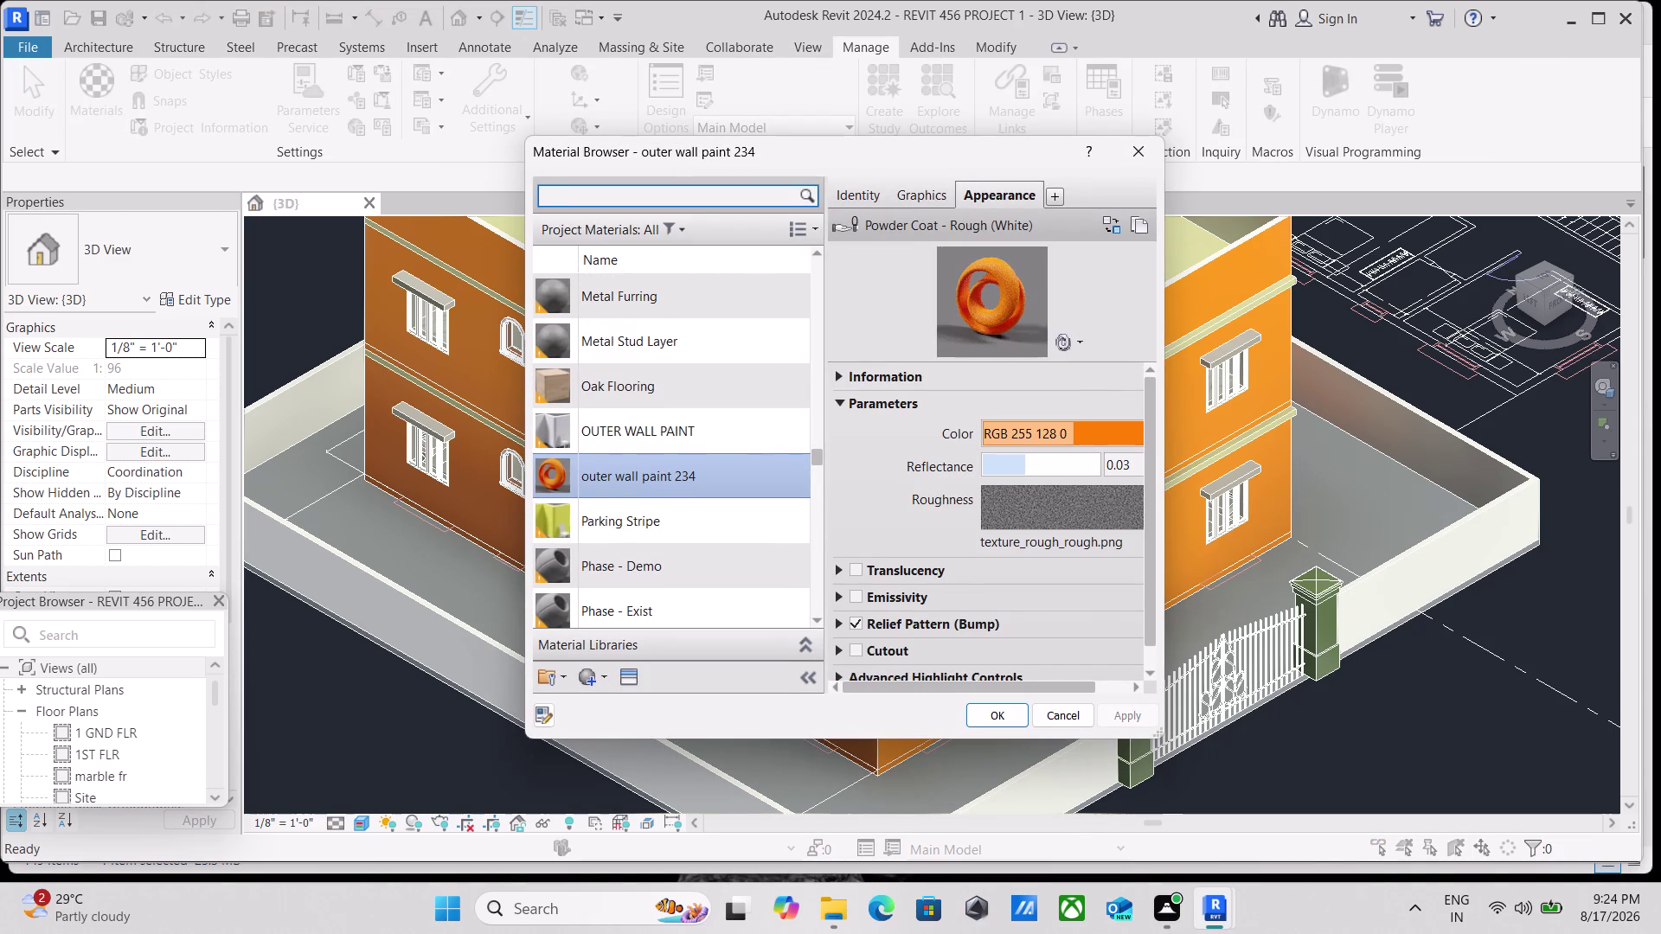
key(i)
key(v)
key(o)
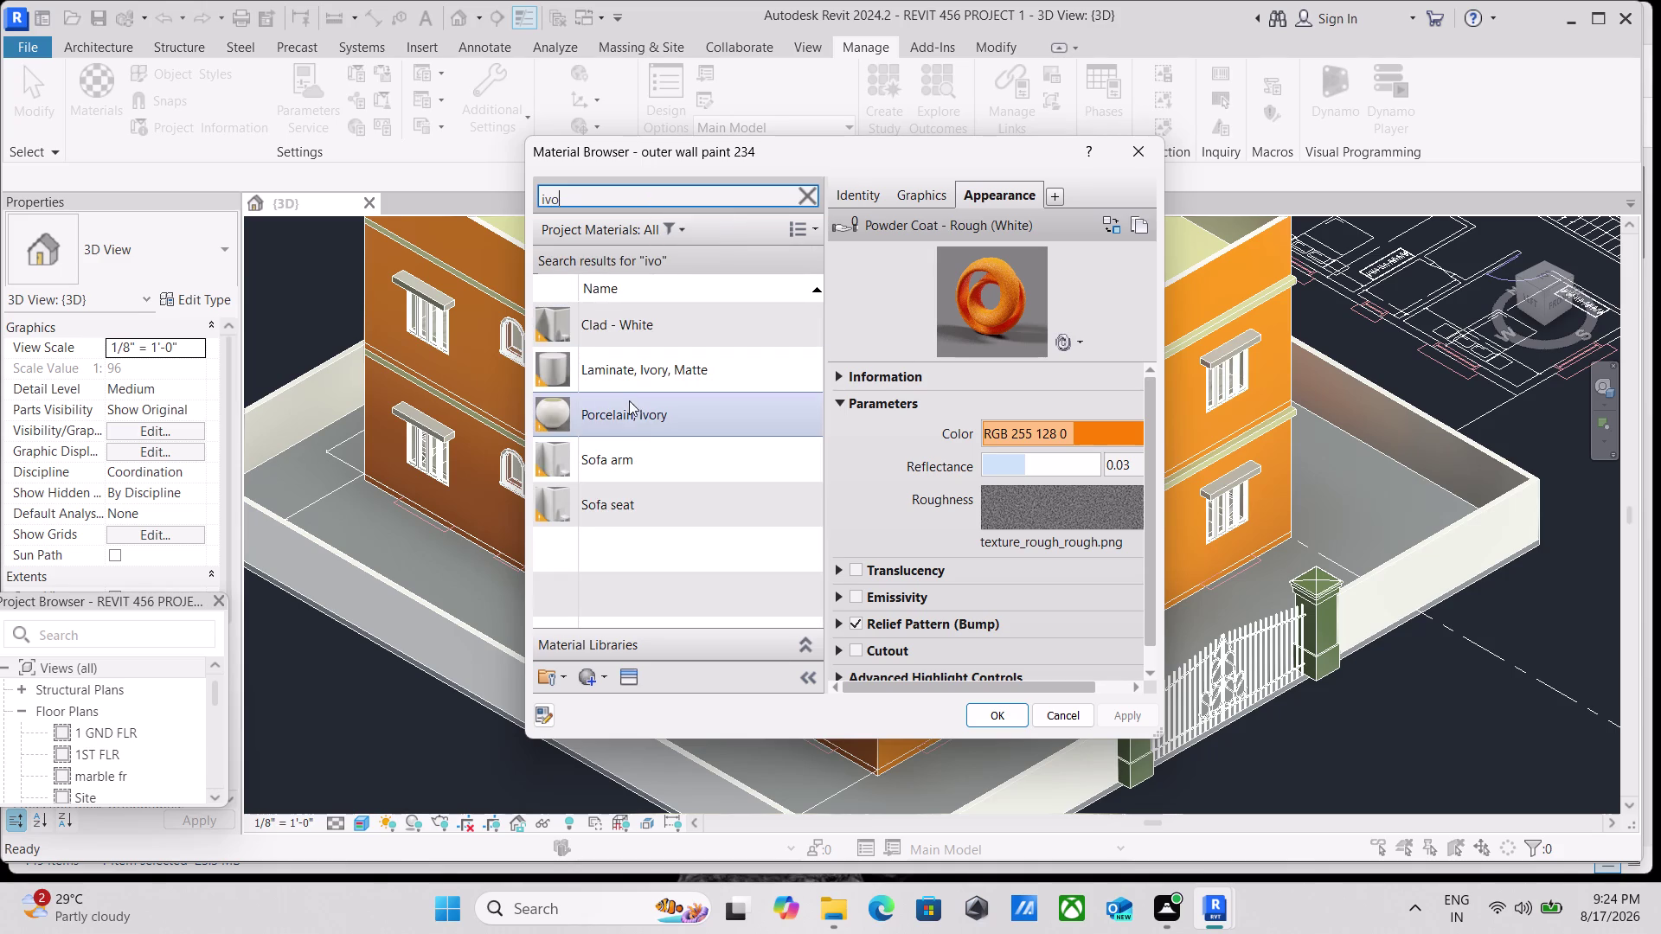
double_click(716, 375)
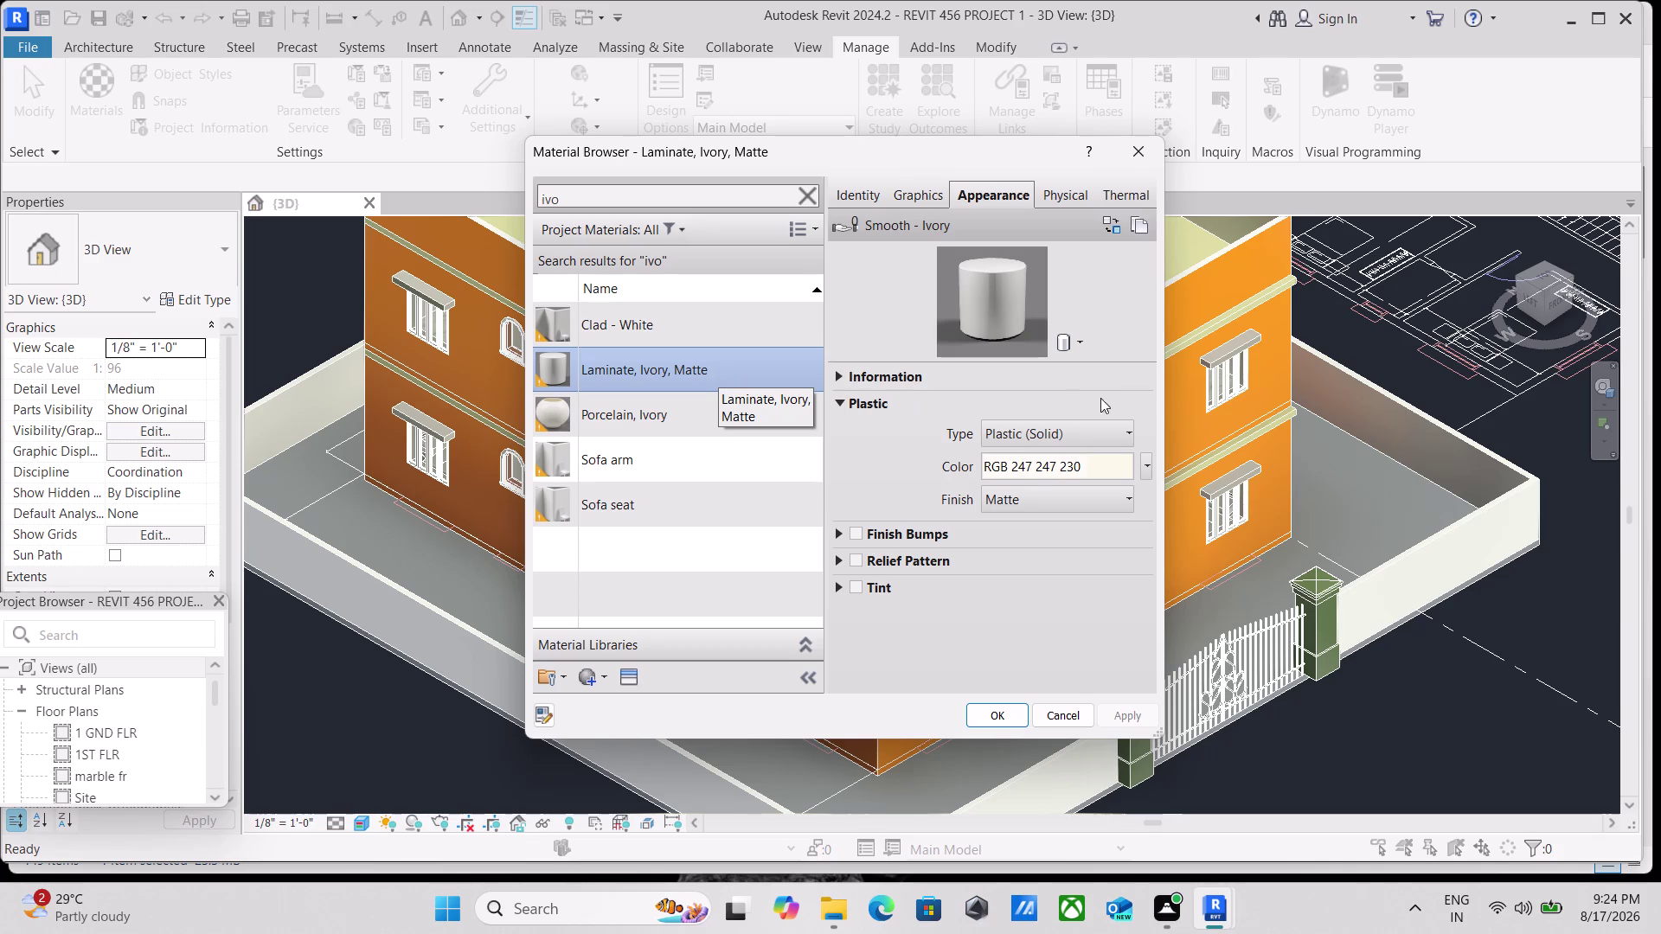
Keep the Laminate, Ivory, Matte plastic type as Solid and check its appearance colour.
click(1080, 432)
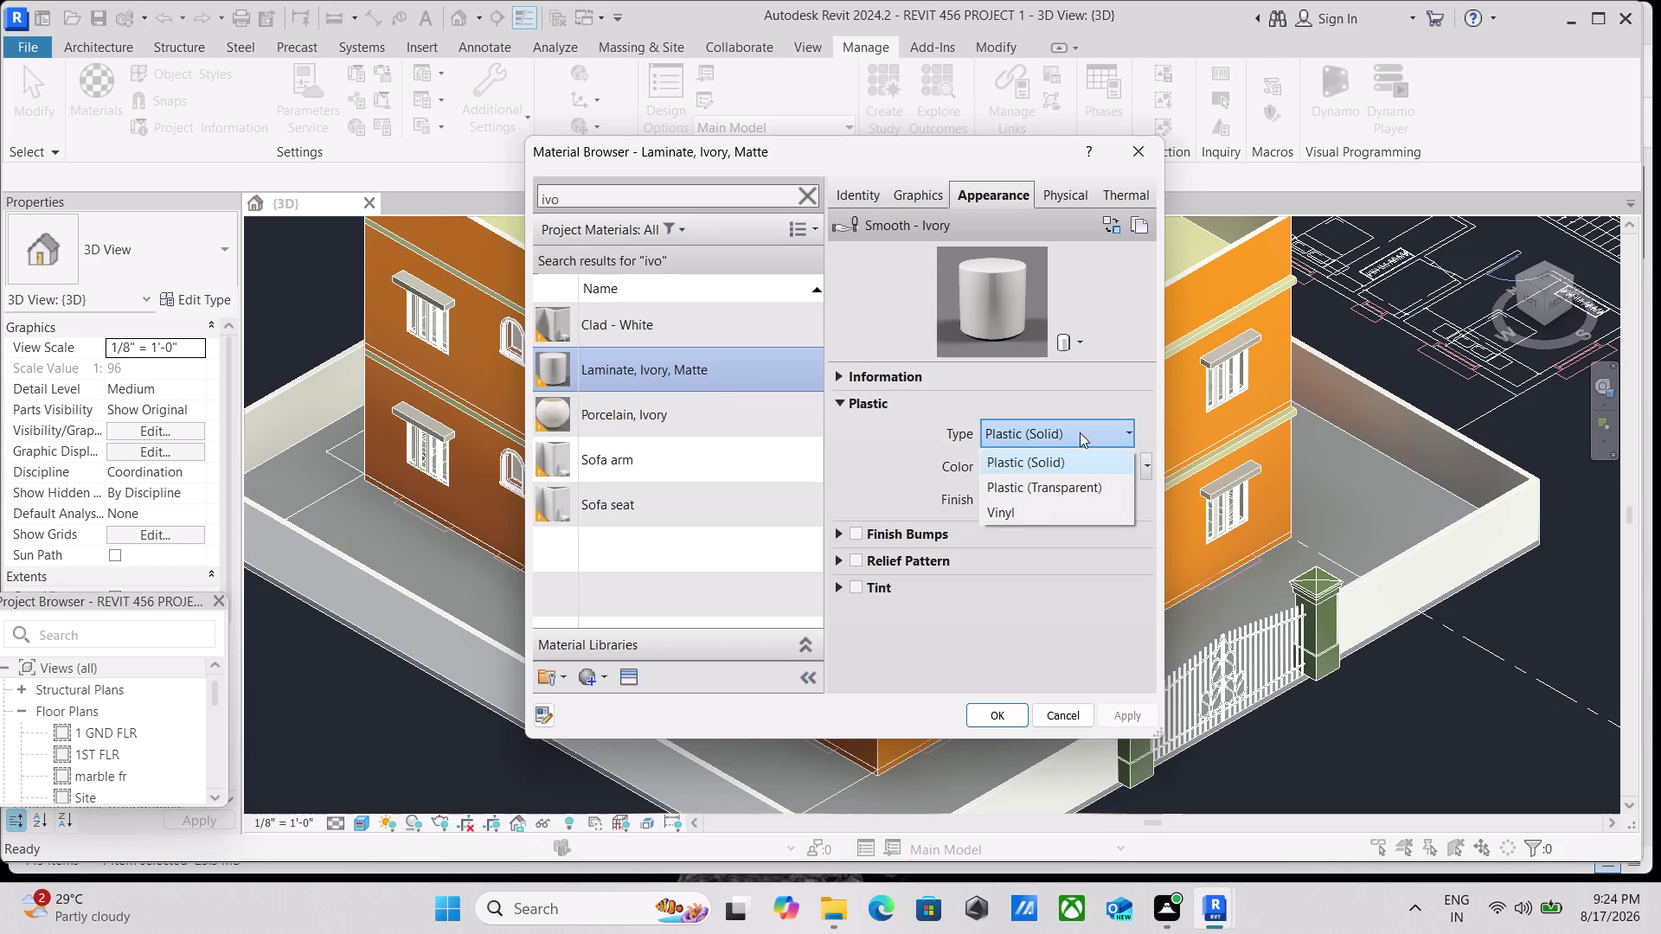
click(1079, 432)
click(1088, 465)
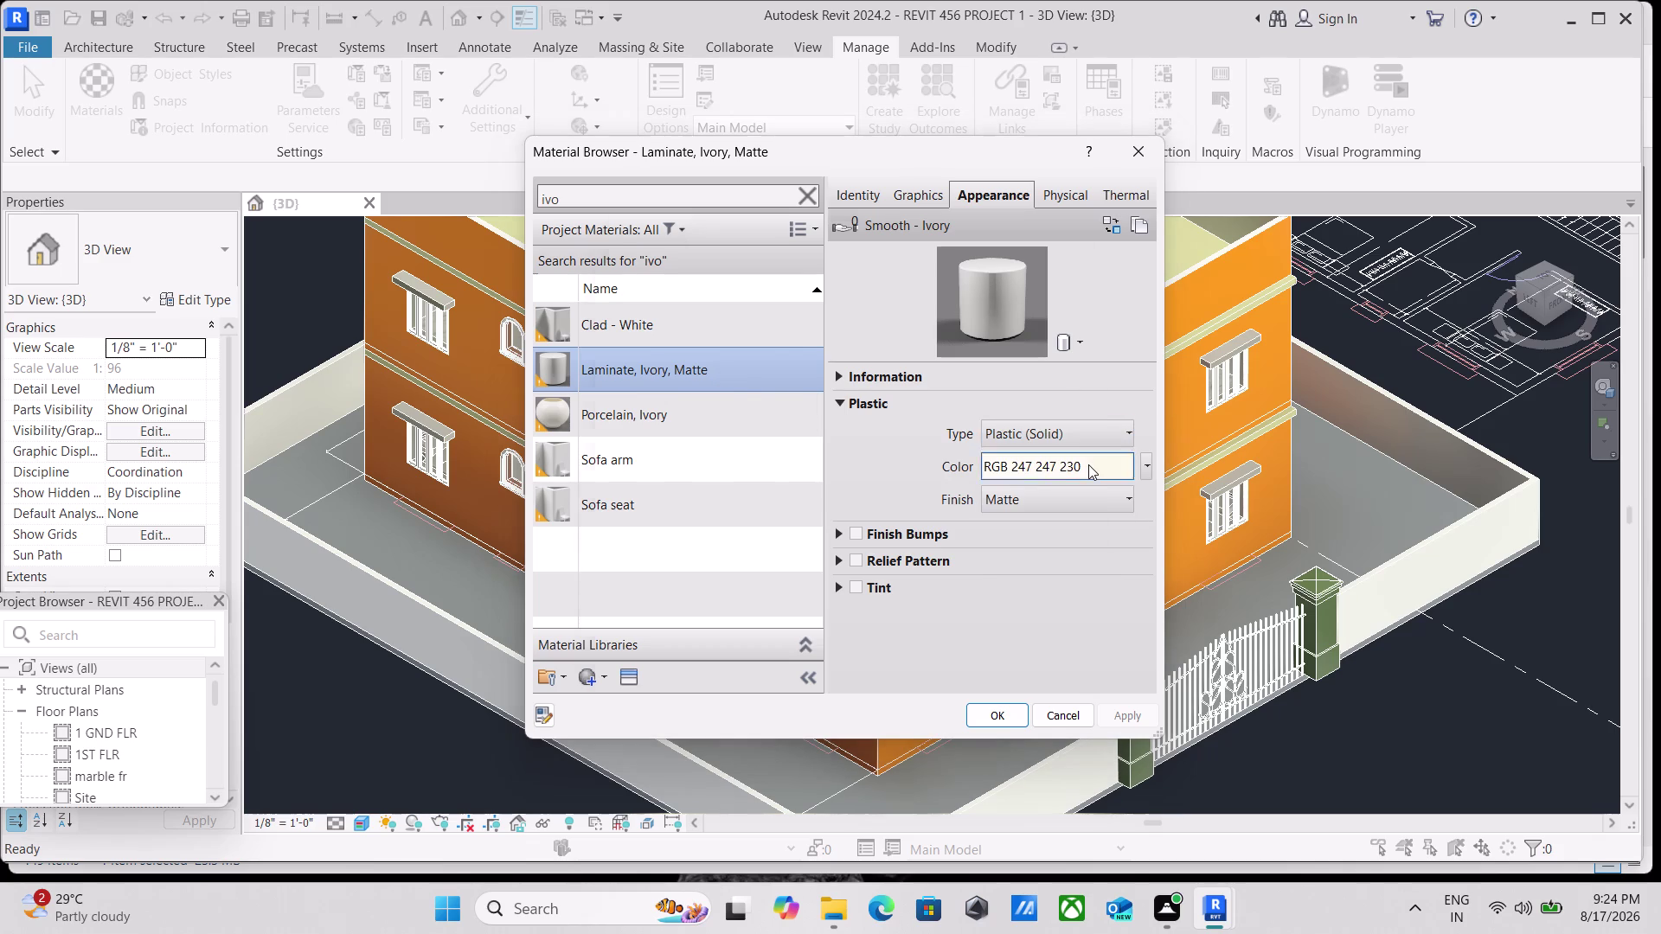
click(1056, 238)
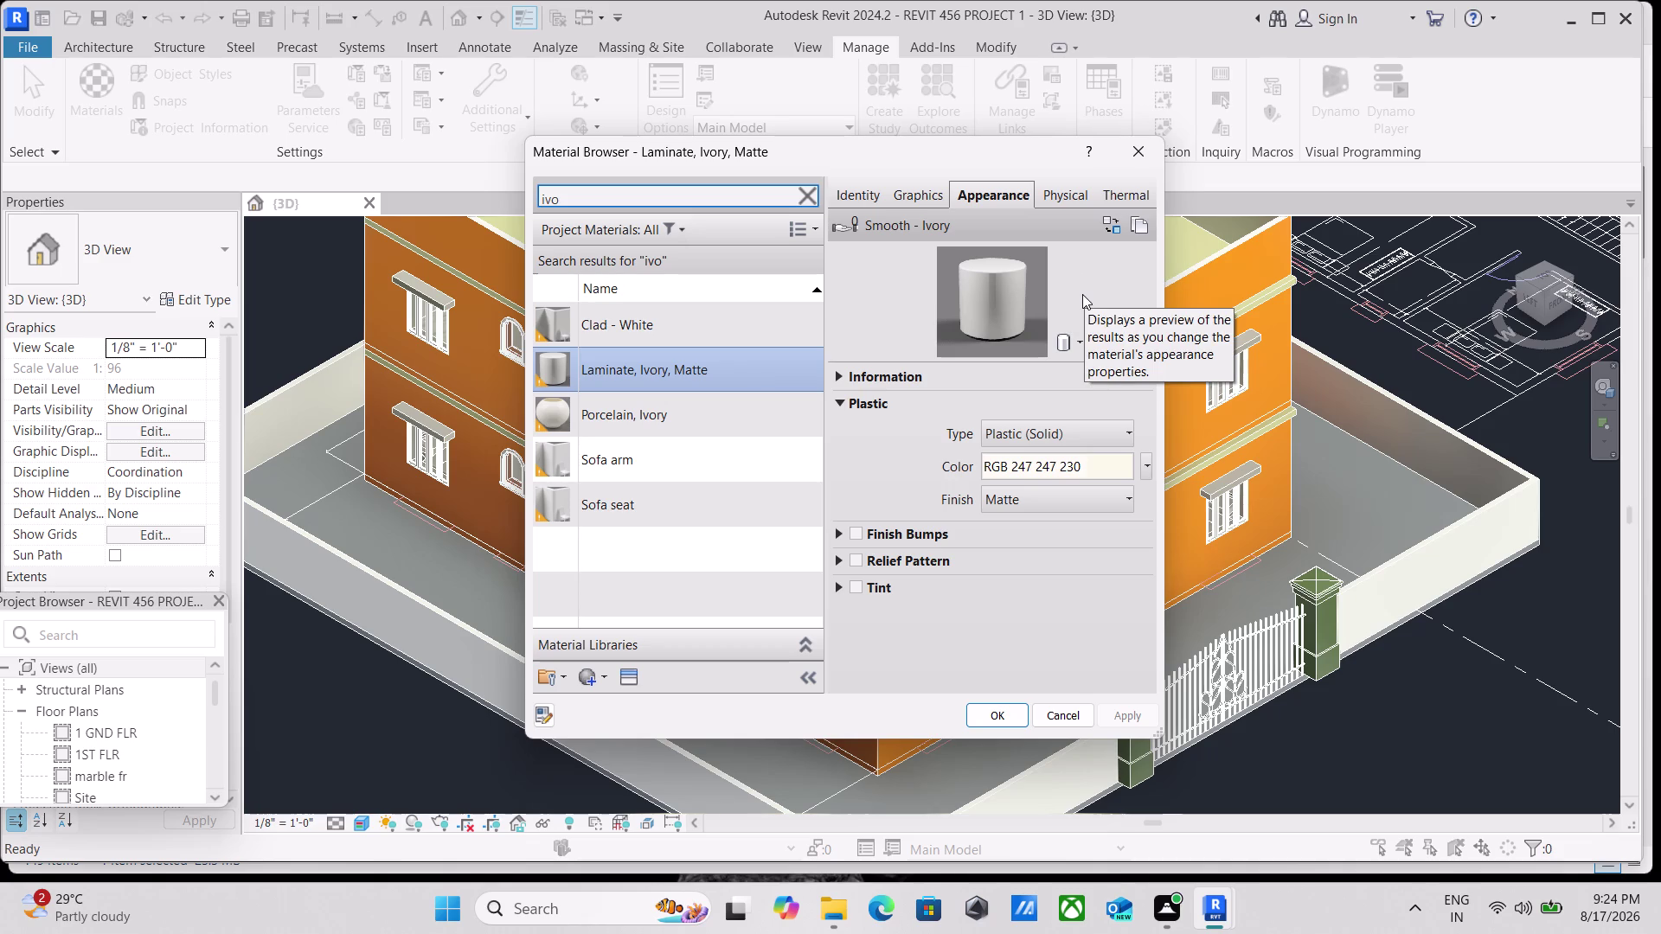
scroll(down, 3)
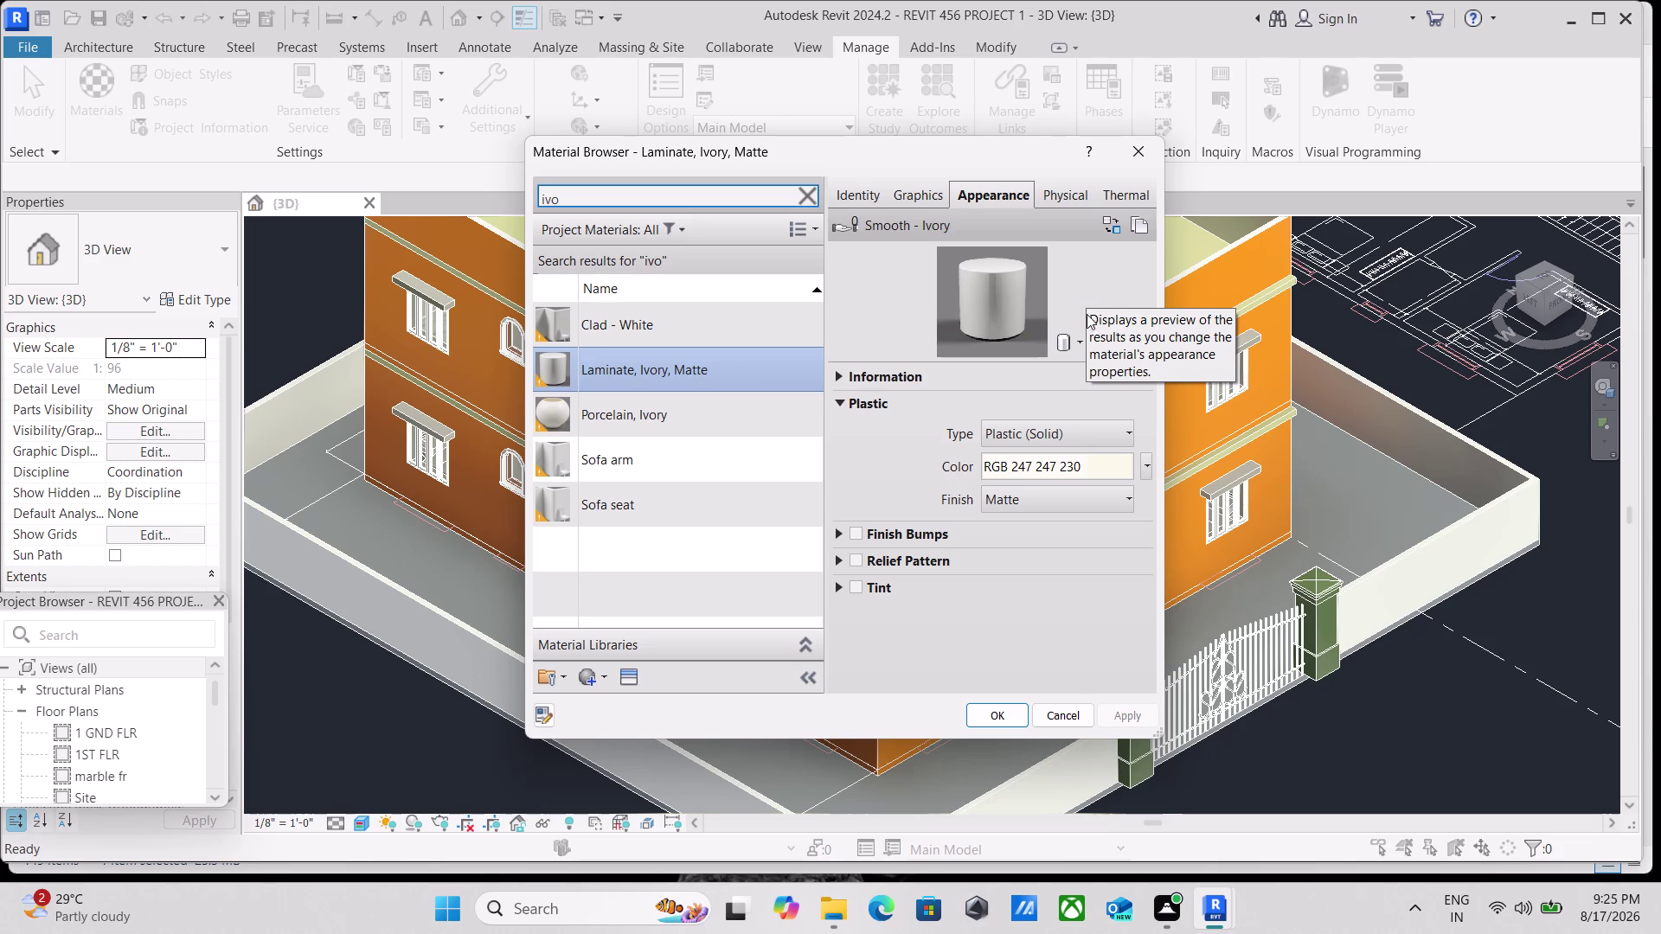
Look at the preview scene options without changes, then bring up the appearance colour picker.
click(1077, 351)
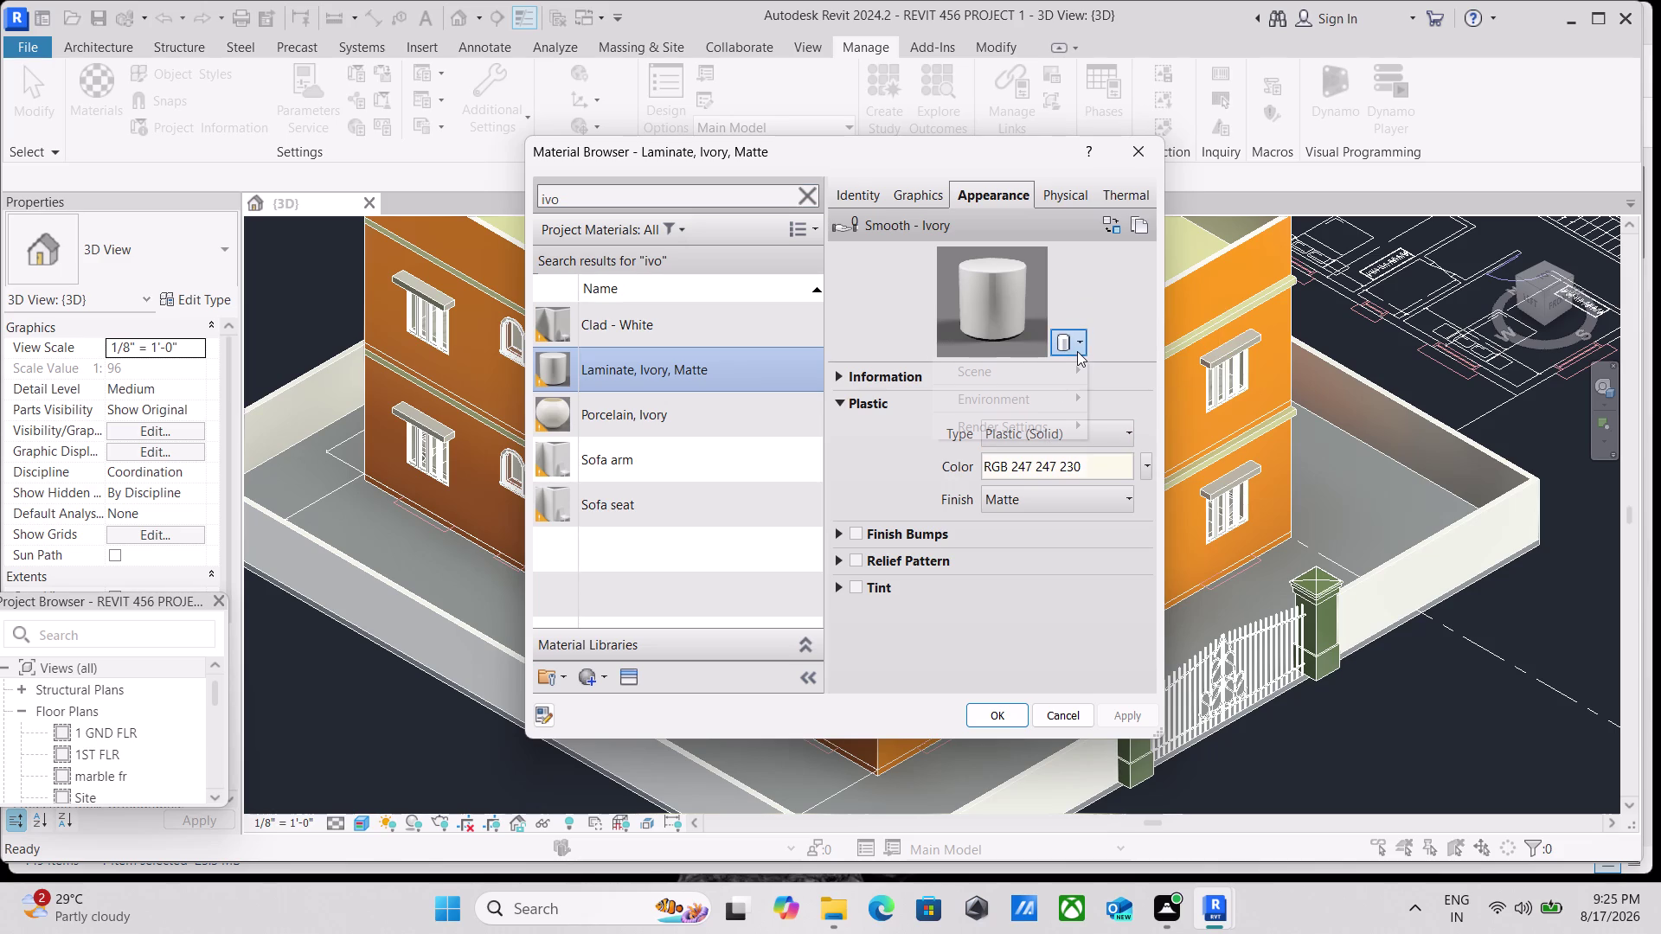
click(1077, 352)
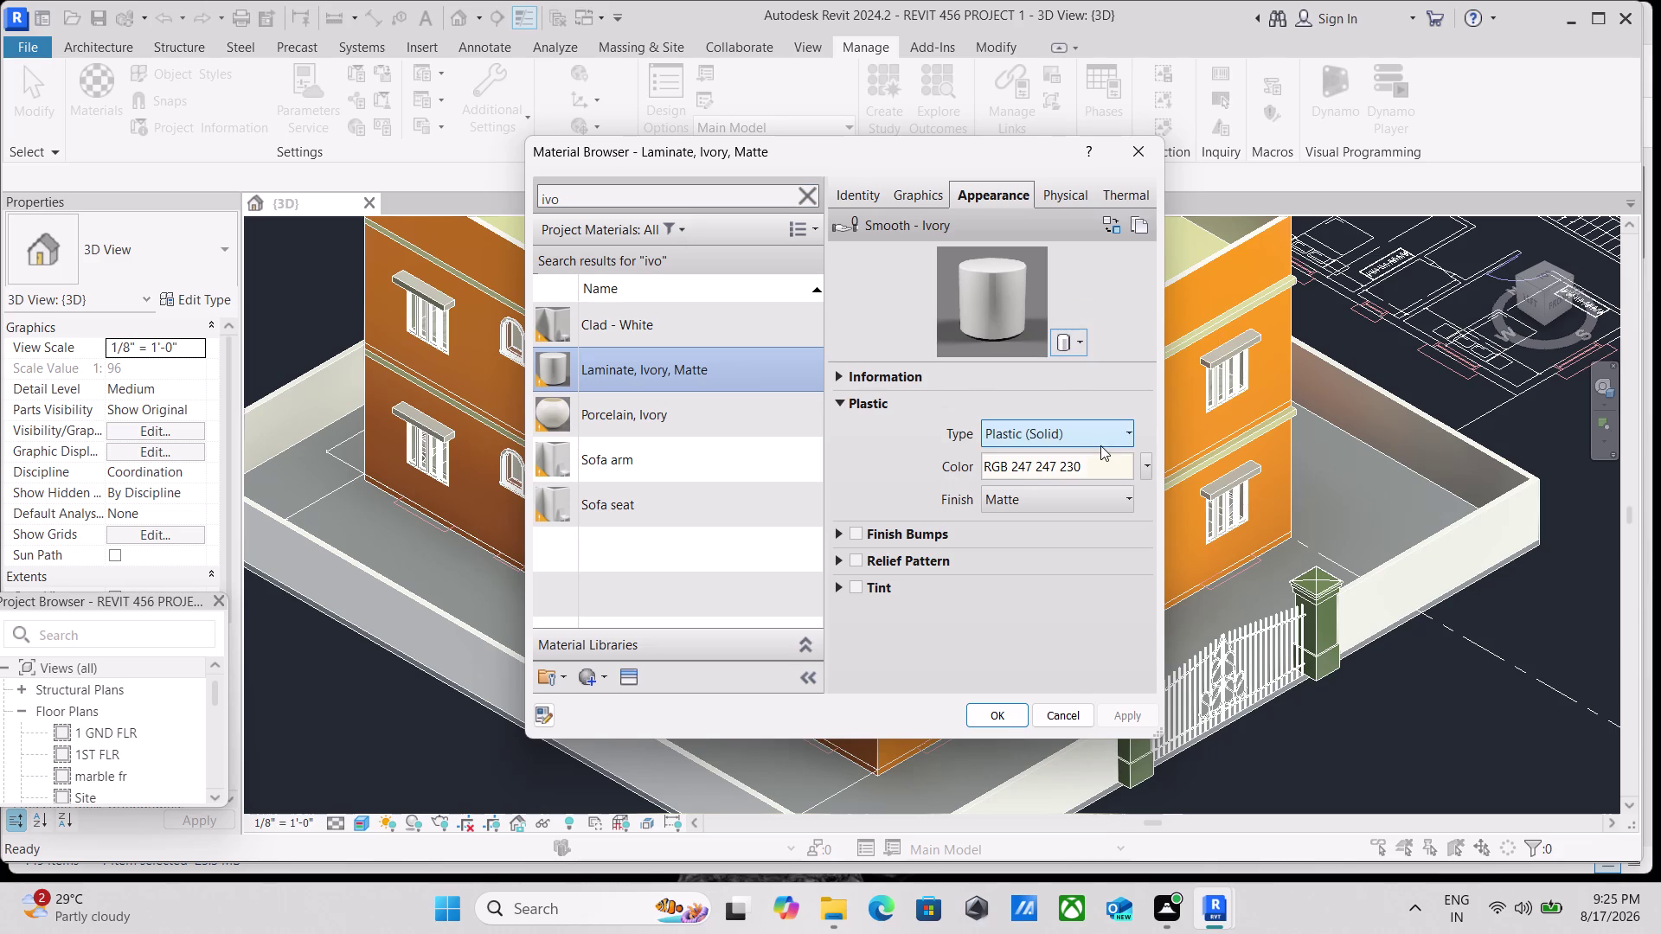
click(1102, 434)
click(1103, 434)
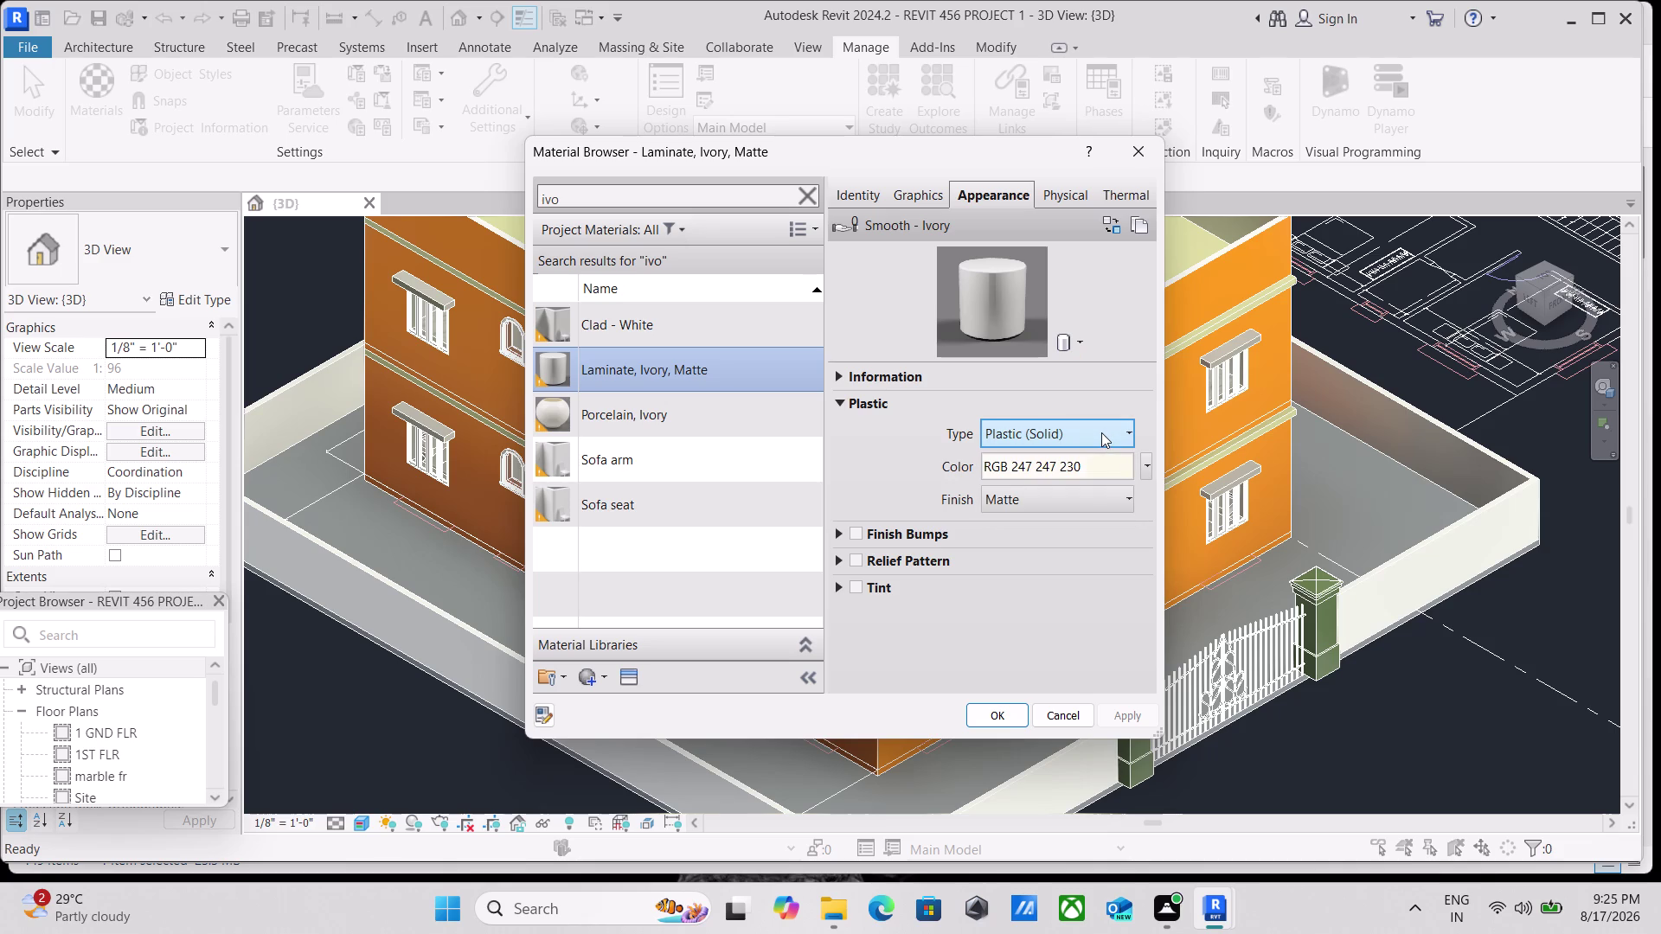
click(1101, 432)
click(1101, 433)
click(1110, 463)
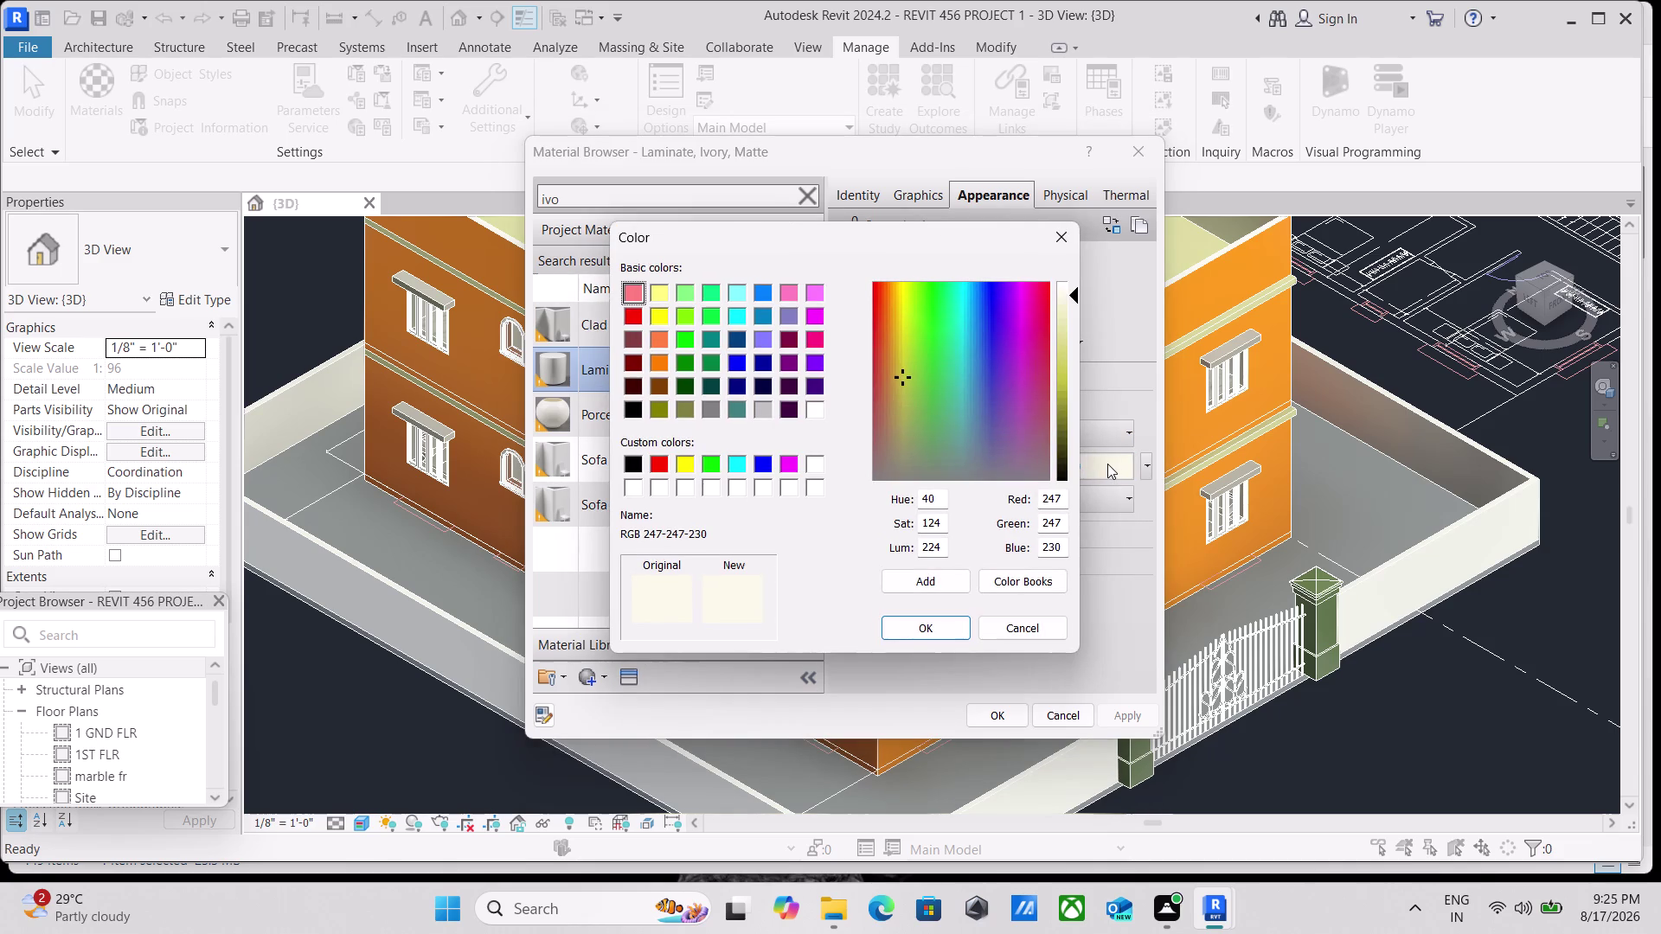
Choose the light grey basic colour (RGB 192 192 192) and confirm it.
scroll(down, 3)
click(762, 409)
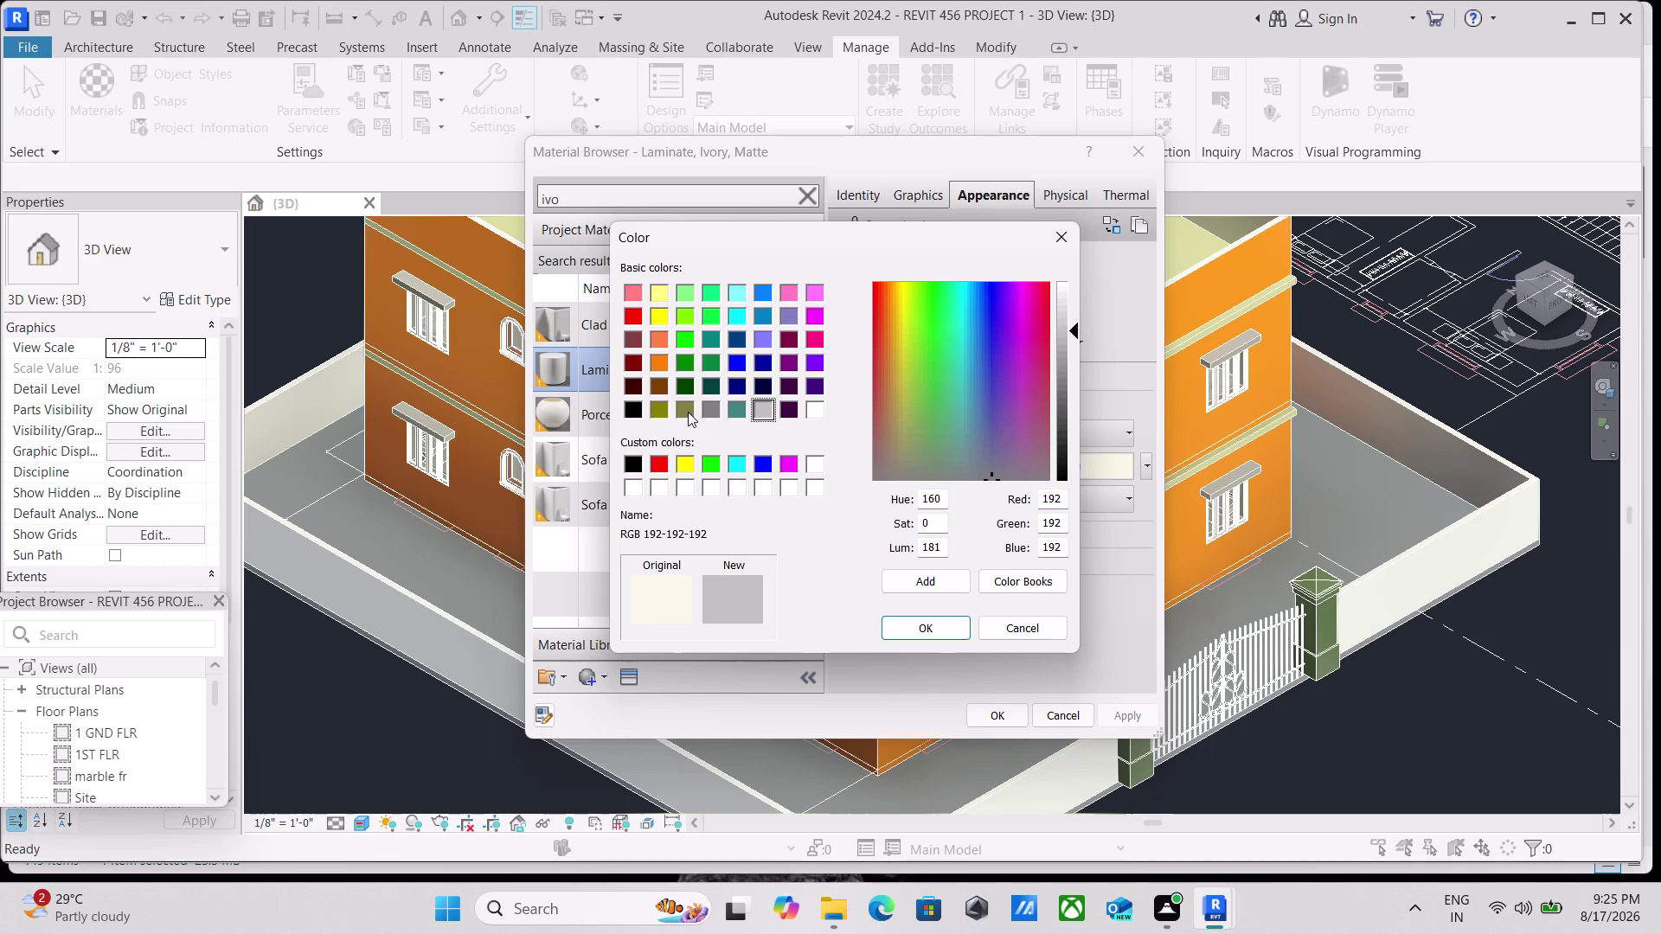
click(684, 410)
click(762, 409)
click(926, 628)
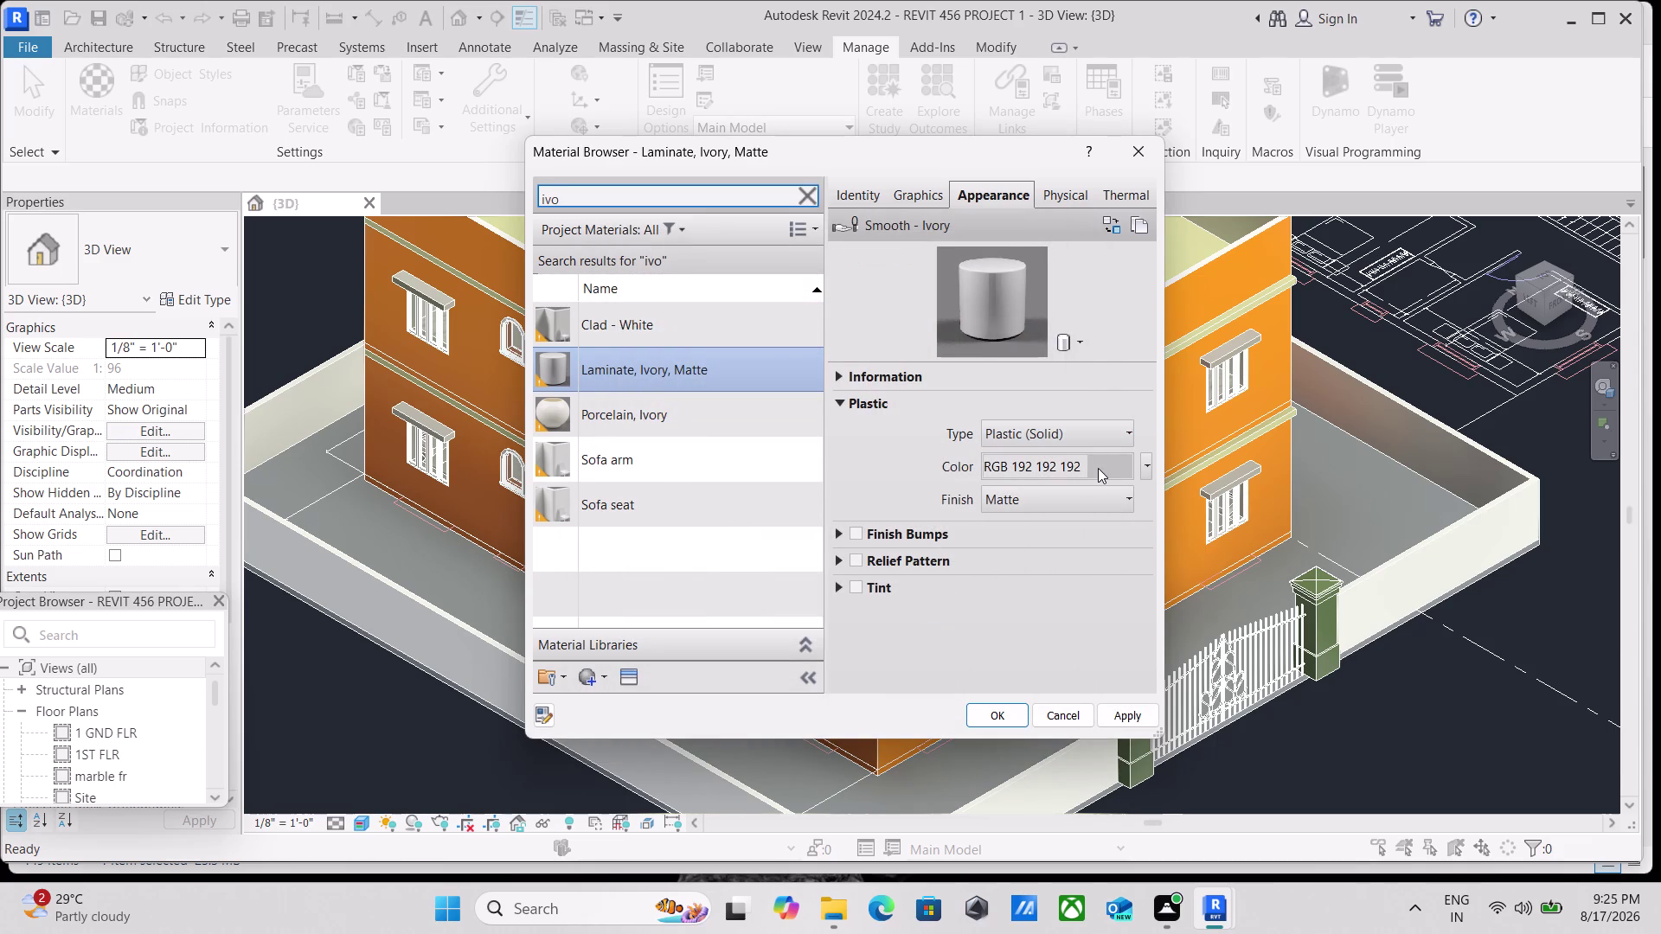
Recheck the grey, apply it to the material, and reopen the Material Browser.
click(1098, 468)
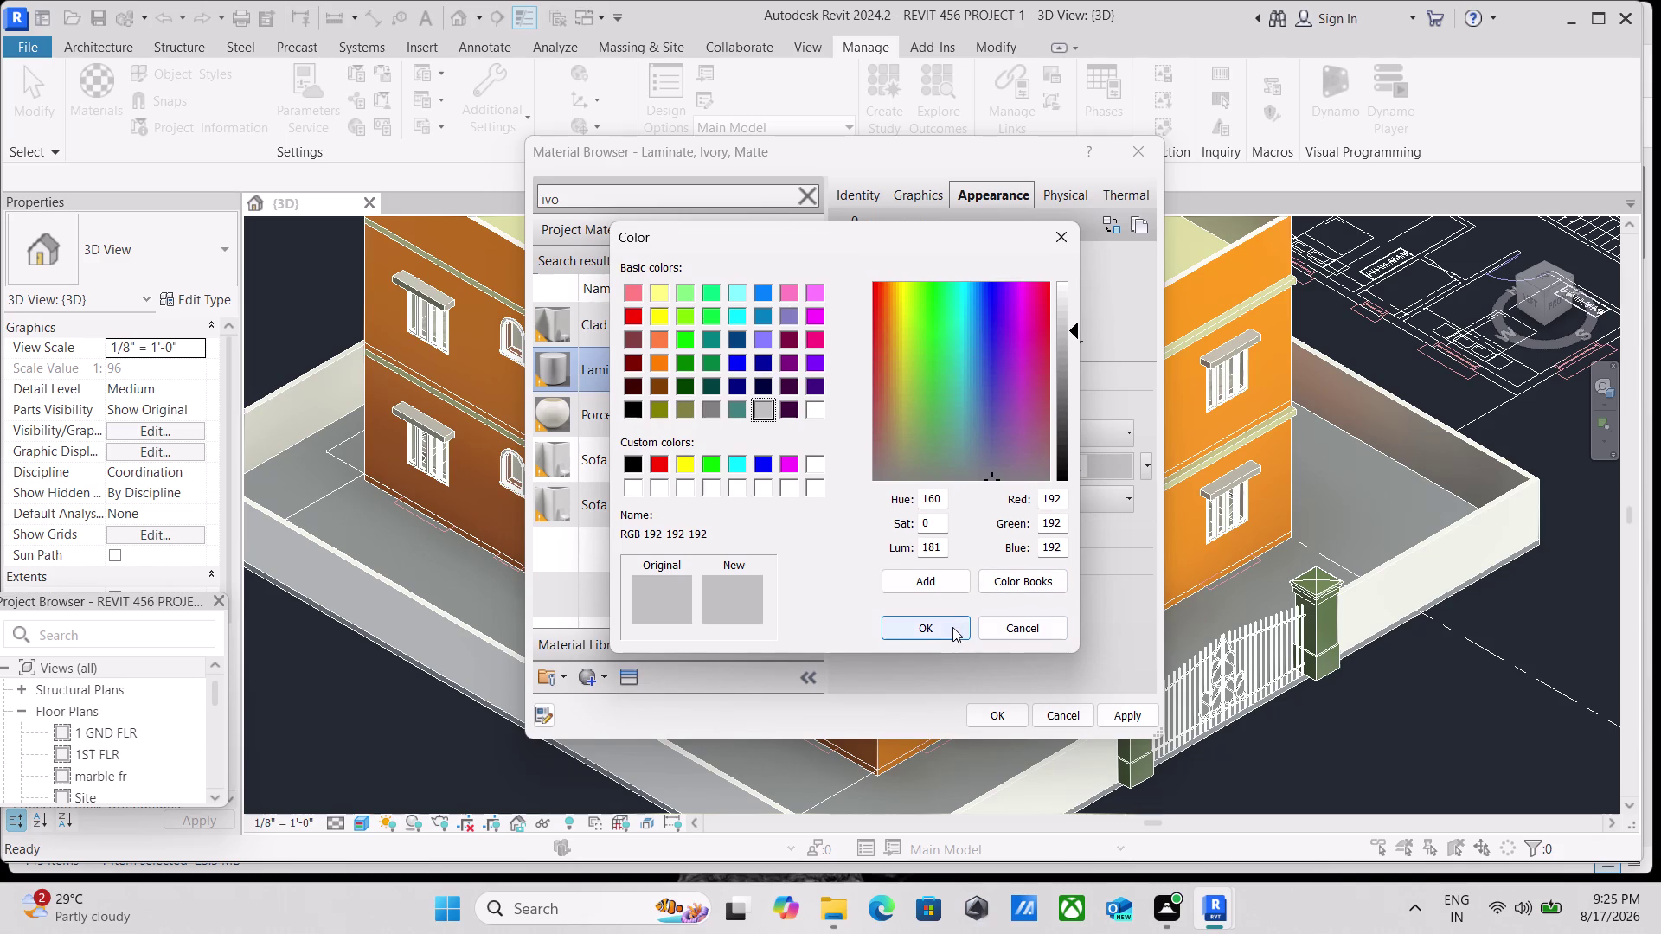
click(948, 627)
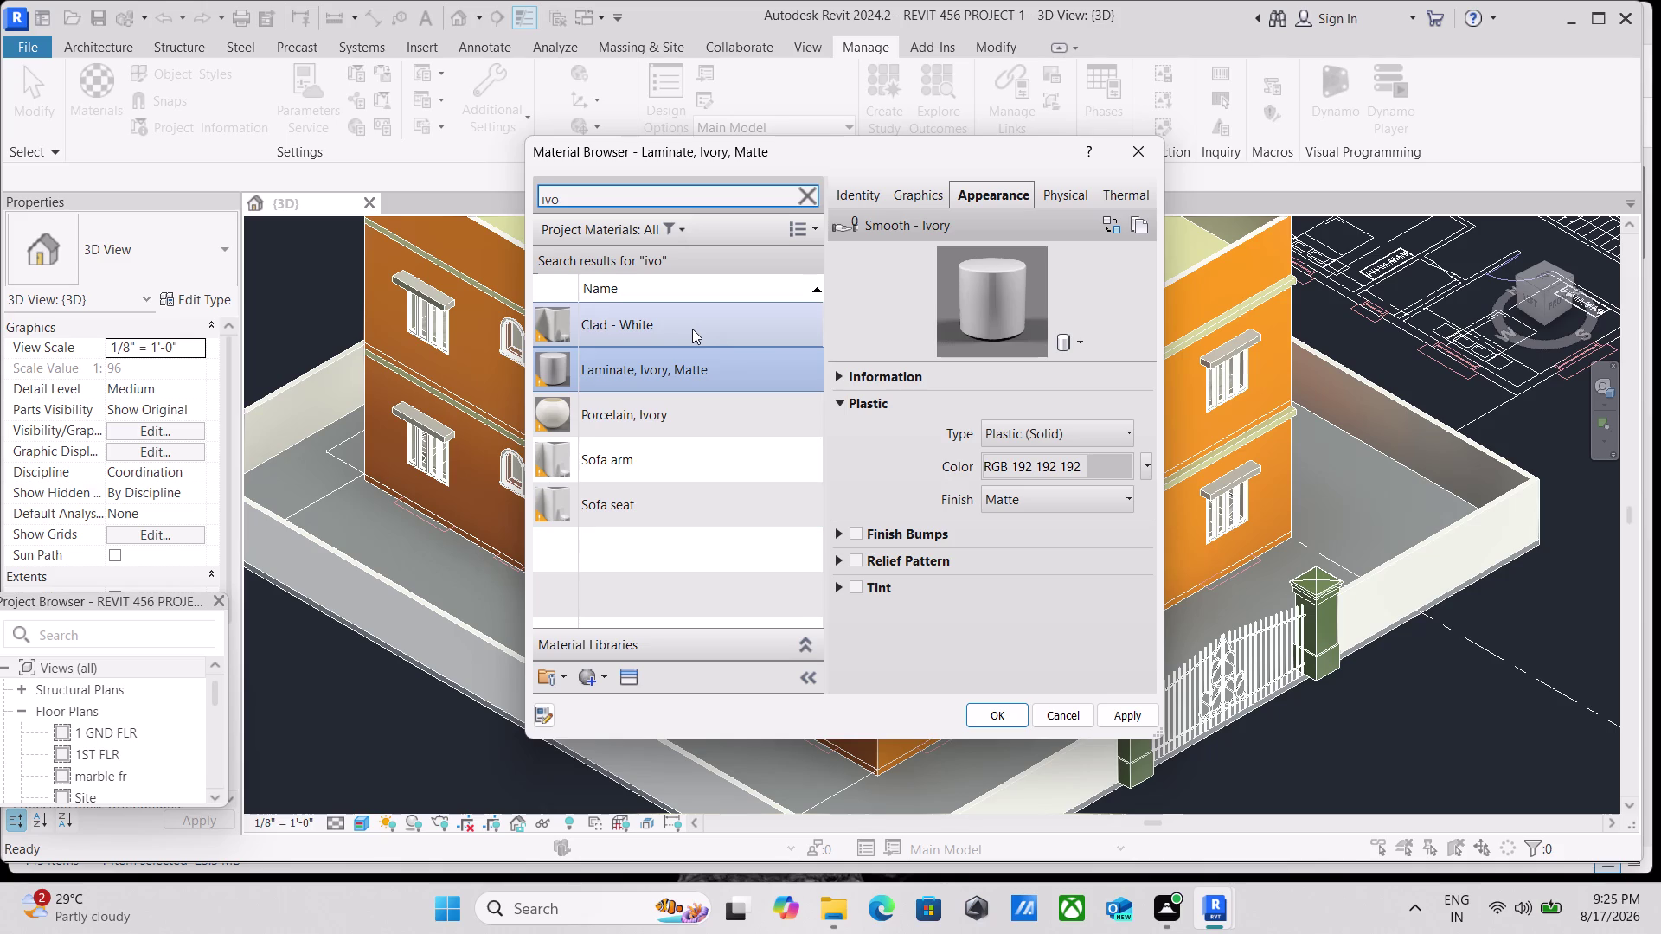
click(1154, 727)
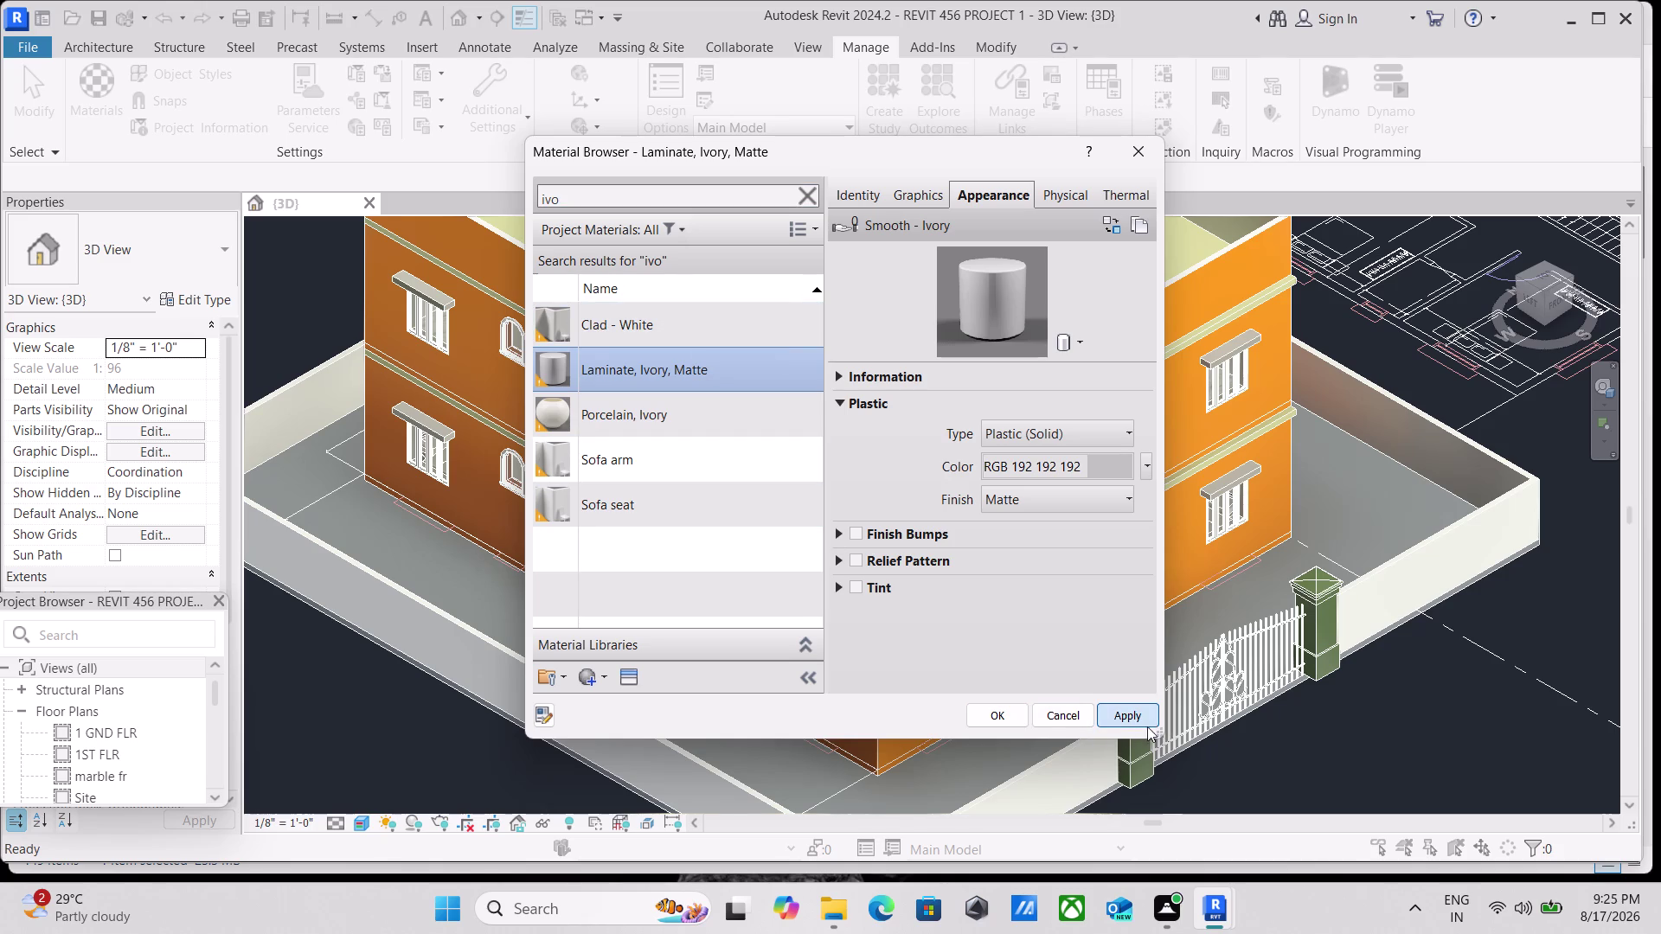
click(1007, 717)
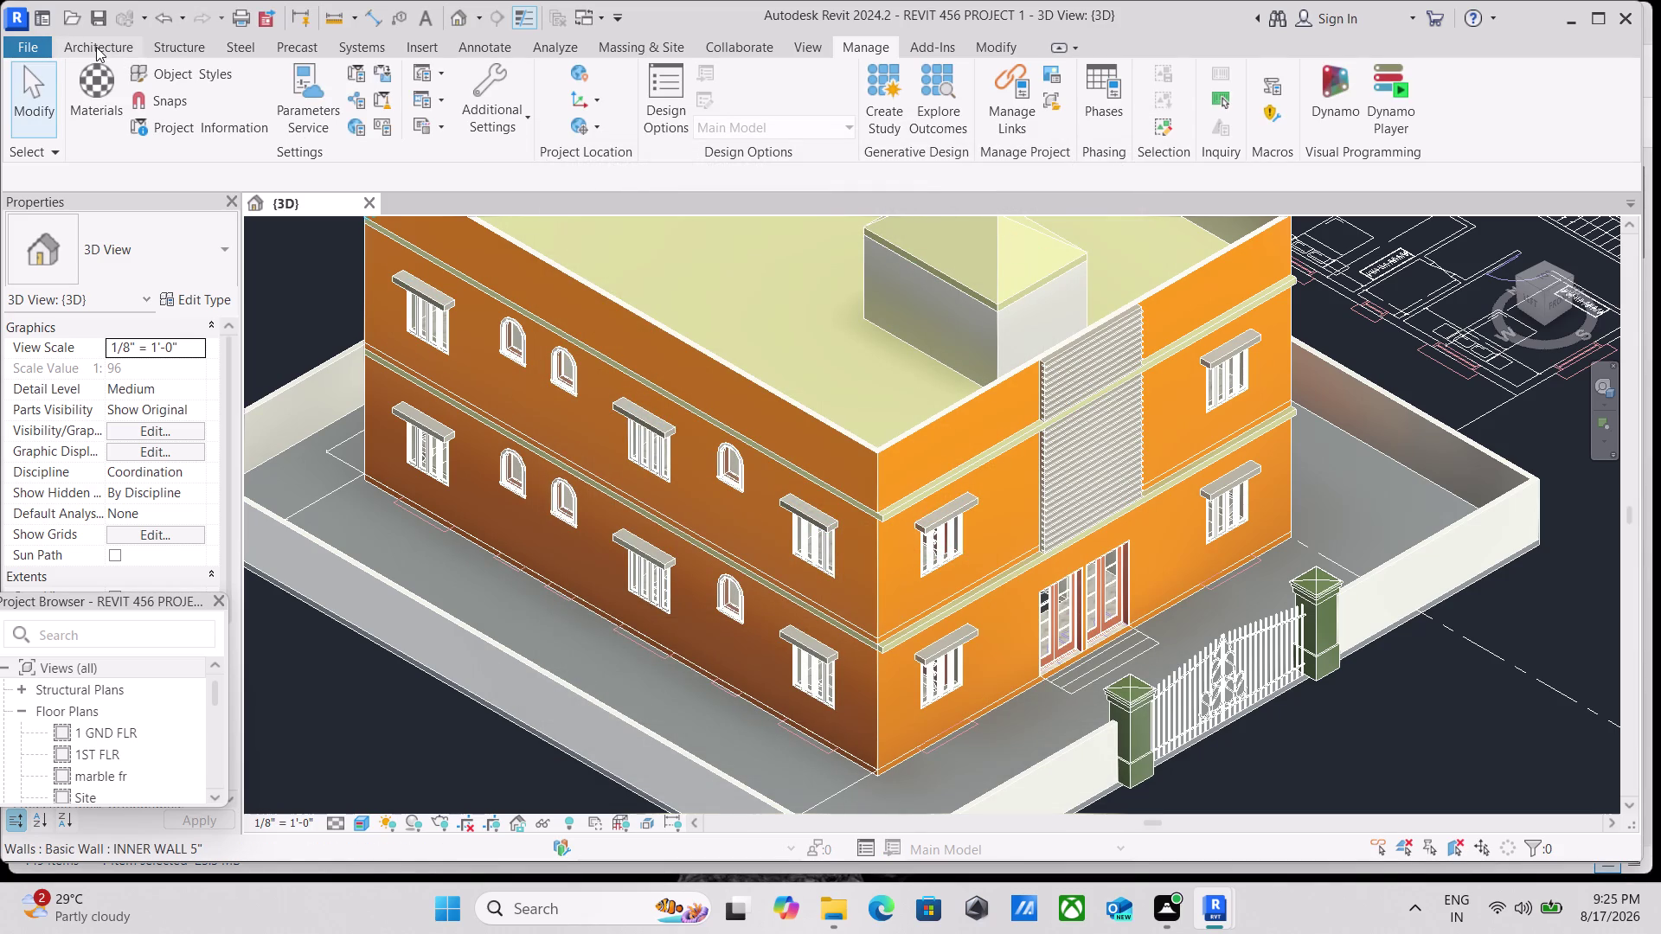
click(101, 105)
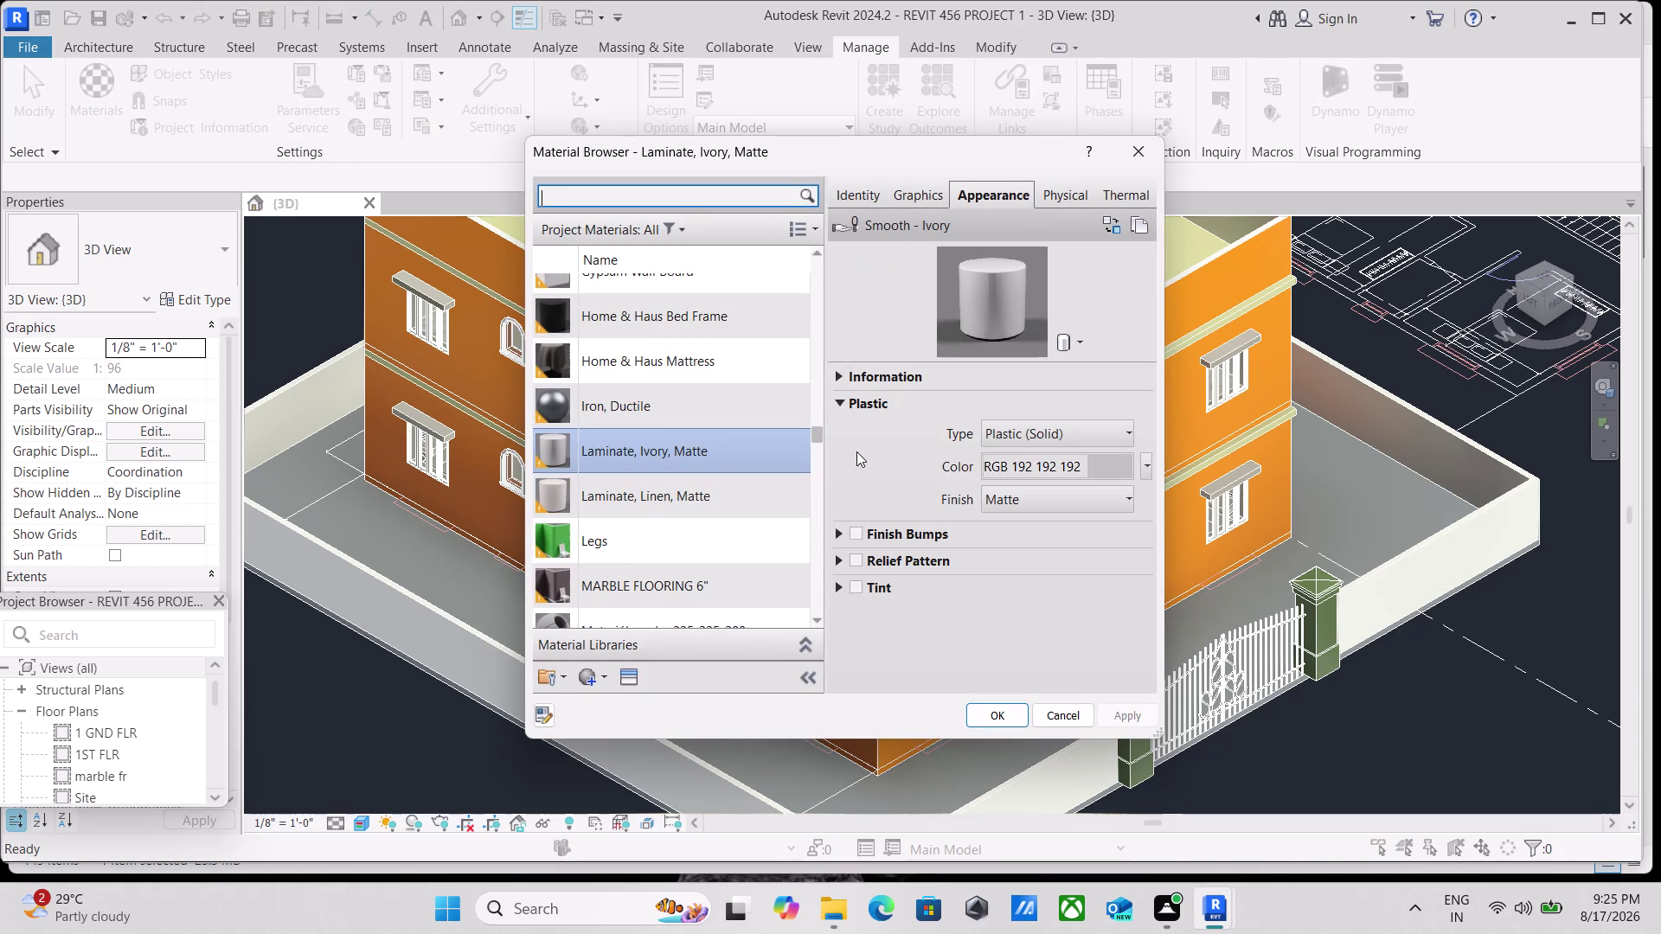
Change the laminate finish to Polished and look over the Graphics settings.
click(1033, 495)
click(1039, 527)
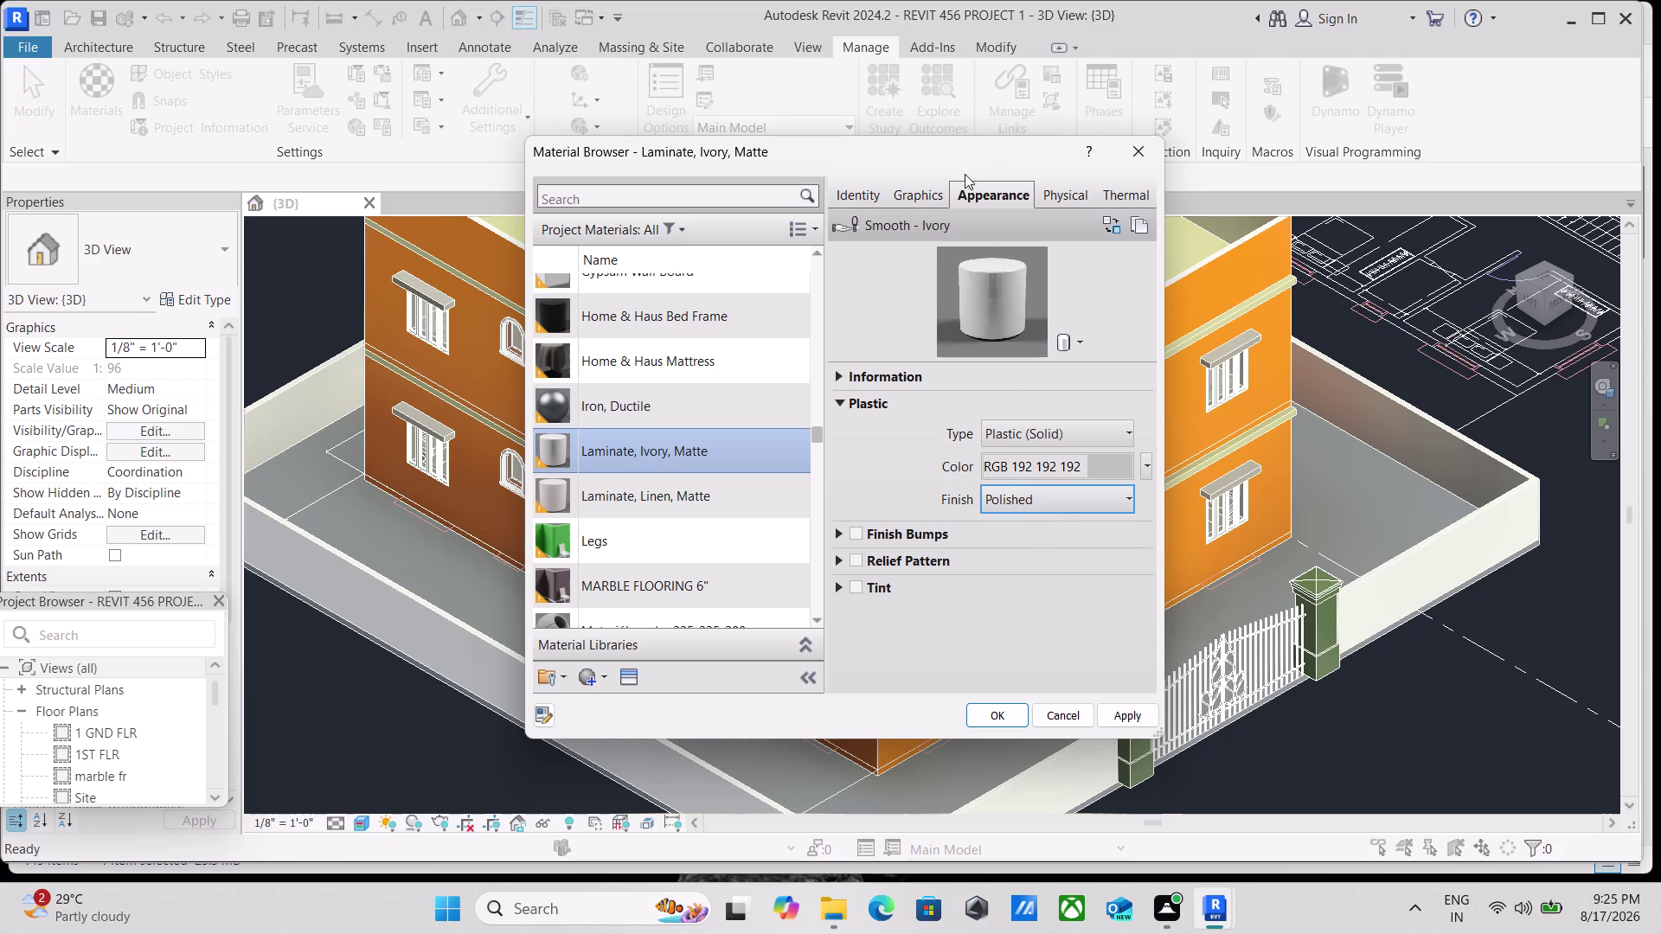
click(916, 196)
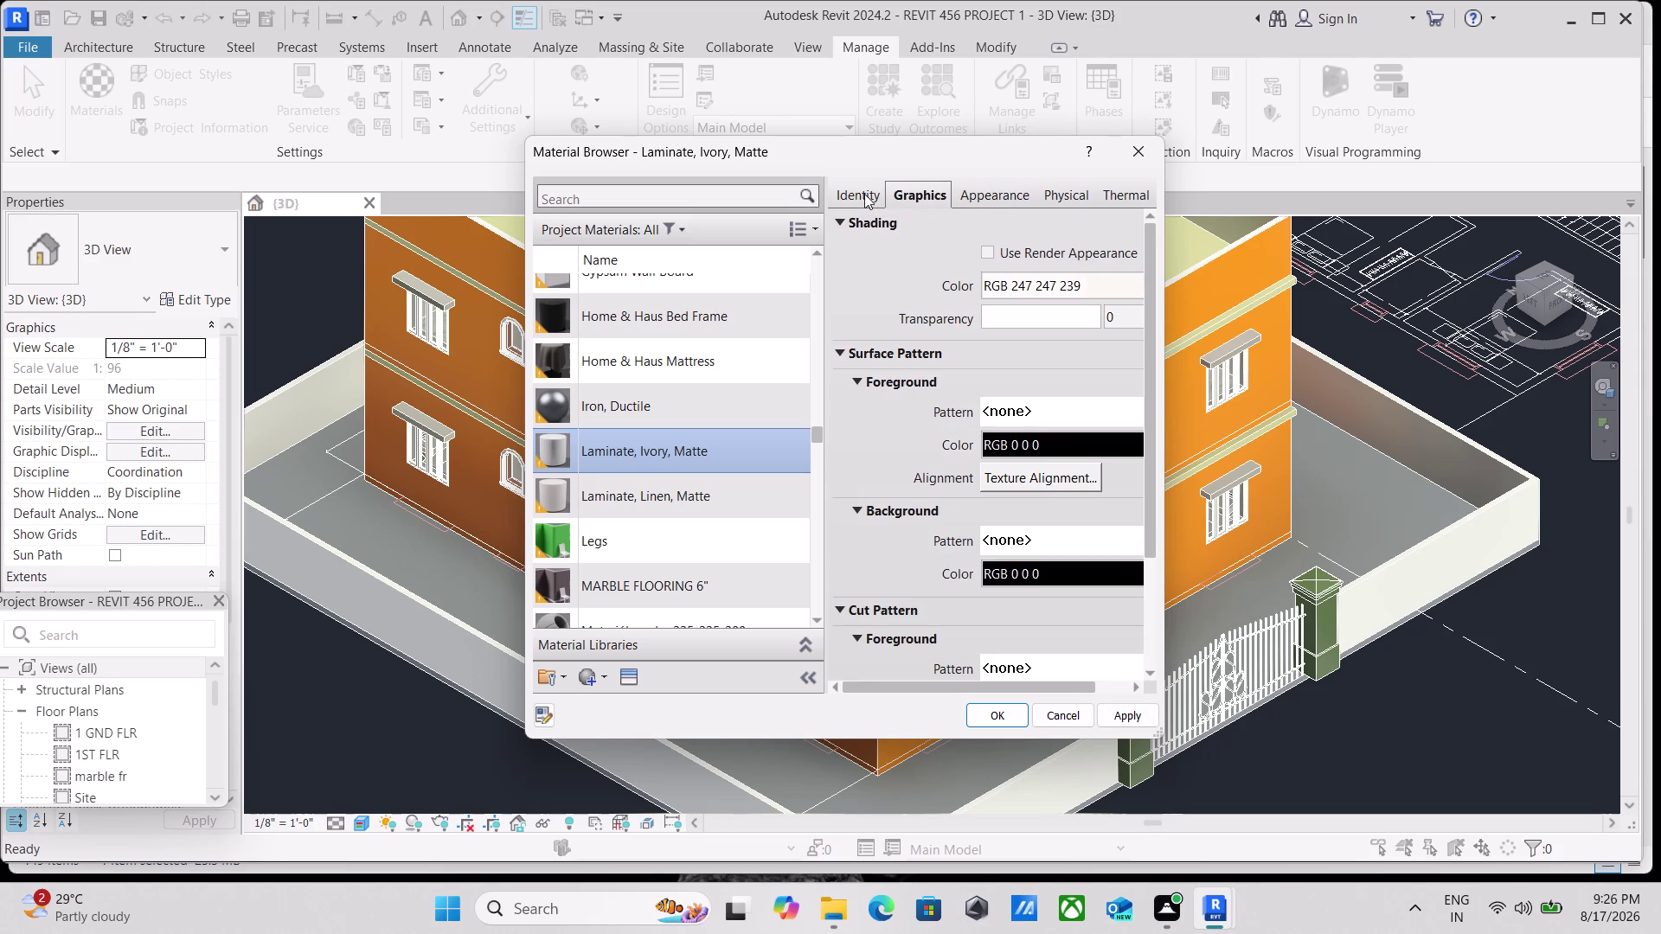
click(864, 193)
click(899, 191)
click(1088, 287)
click(1052, 240)
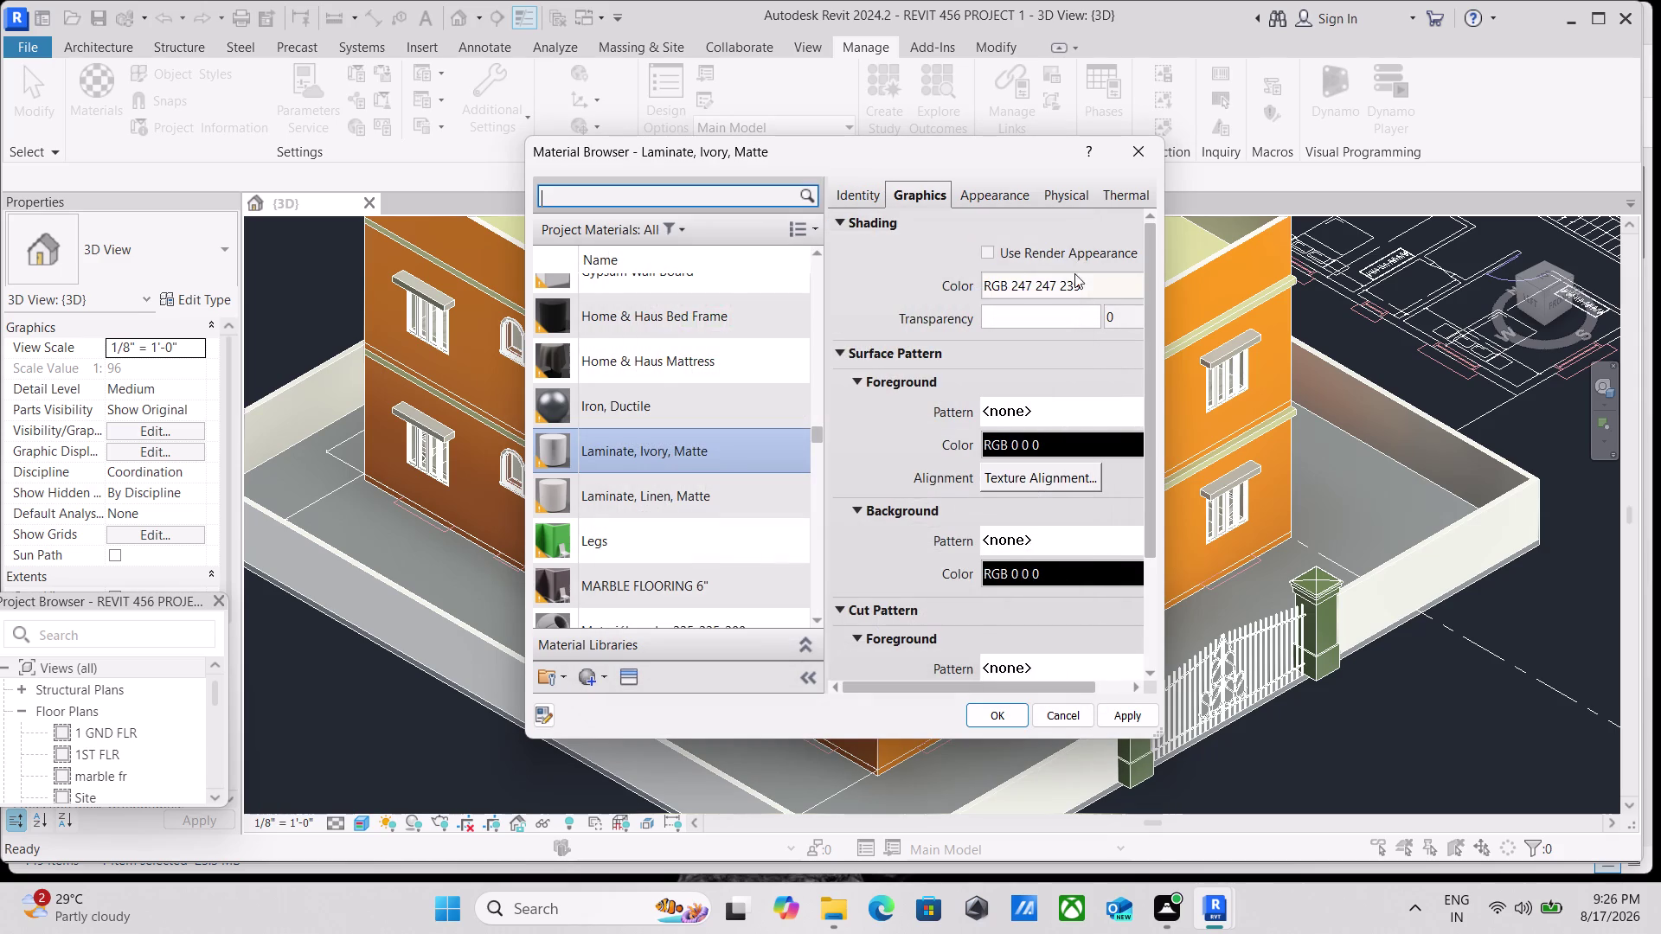
Review the Physical properties, keeping behavior Isotropic, and the Thermal properties.
scroll(down, 3)
scroll(down, 3)
scroll(up, 3)
scroll(up, 3)
click(1003, 190)
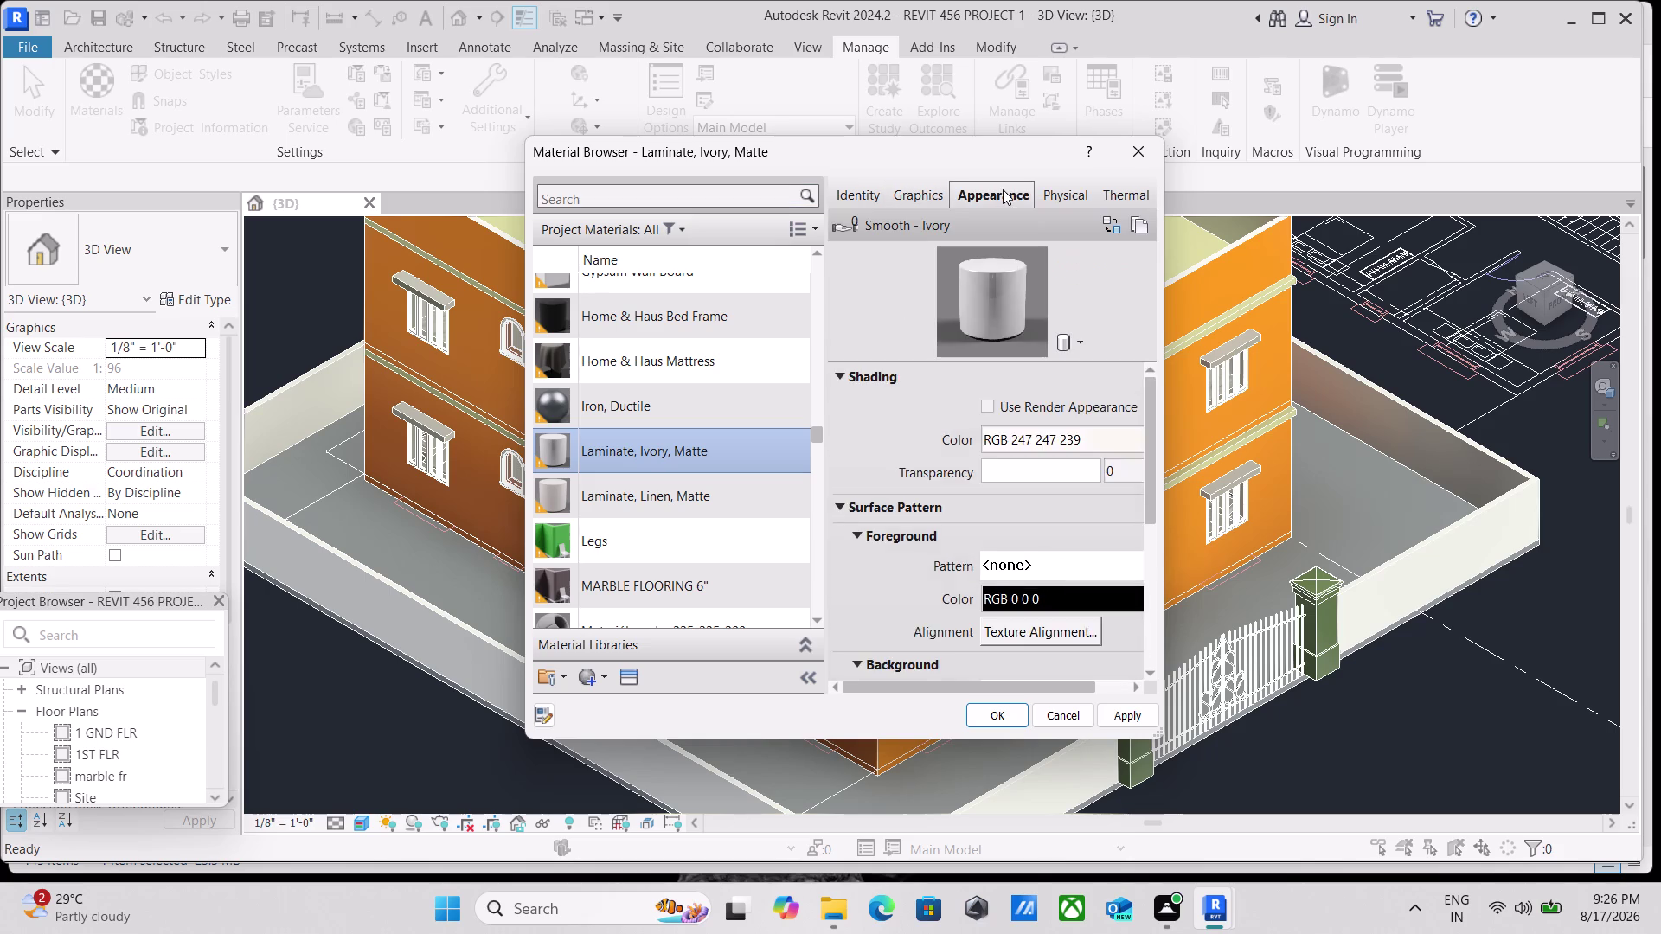
click(1044, 193)
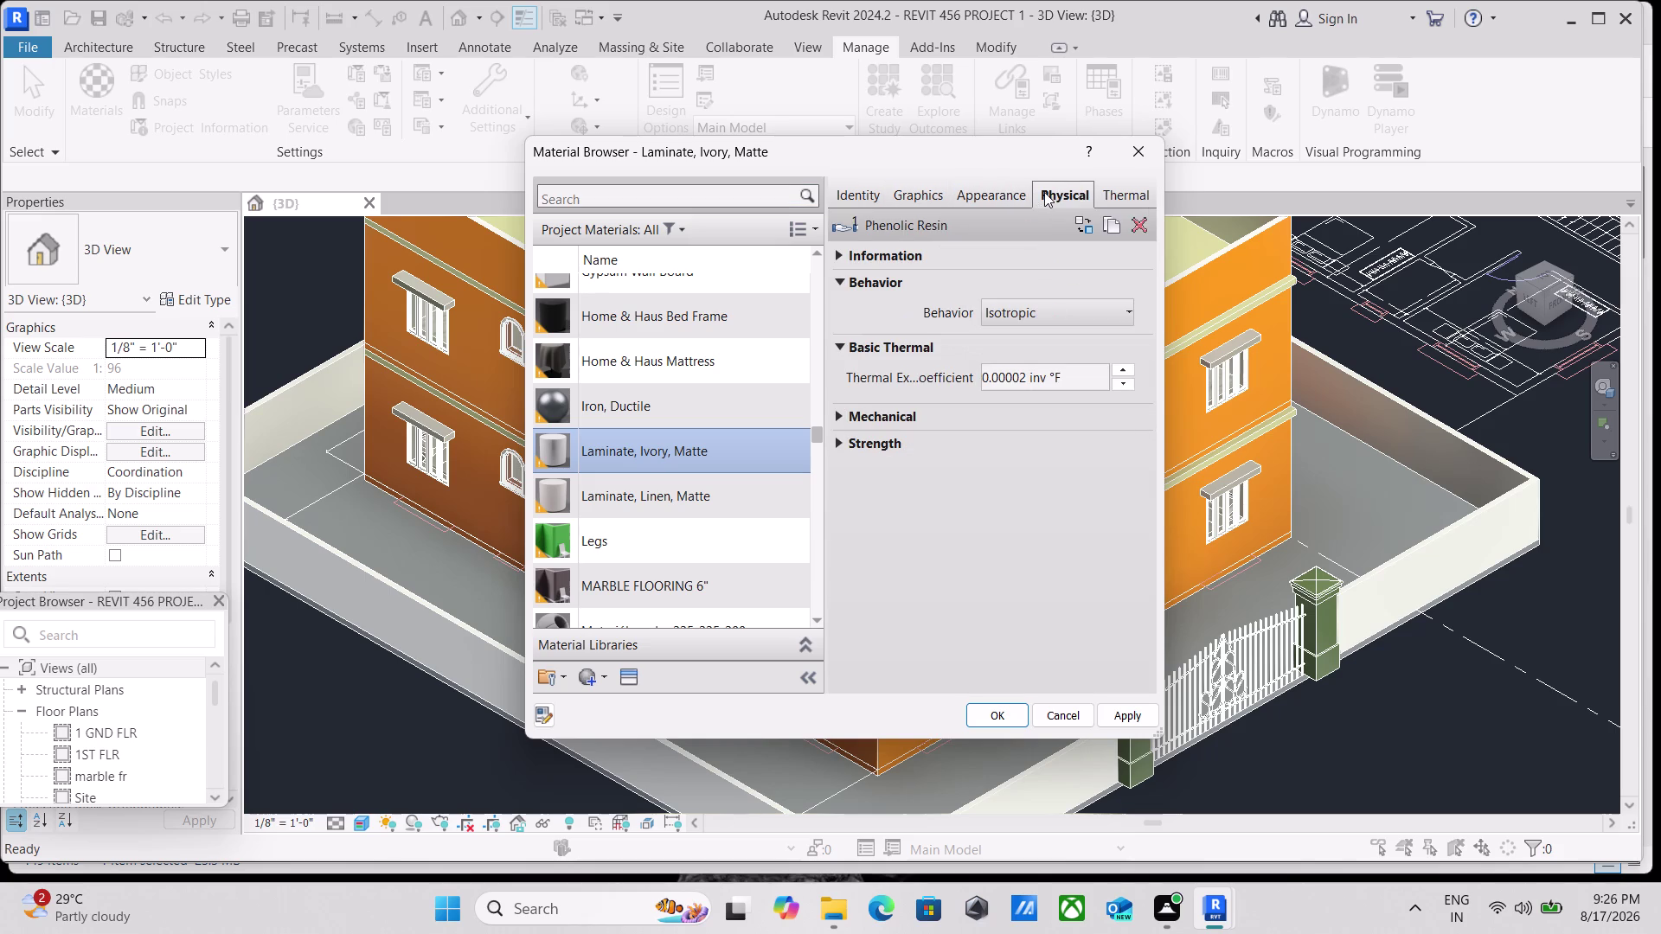
click(1053, 305)
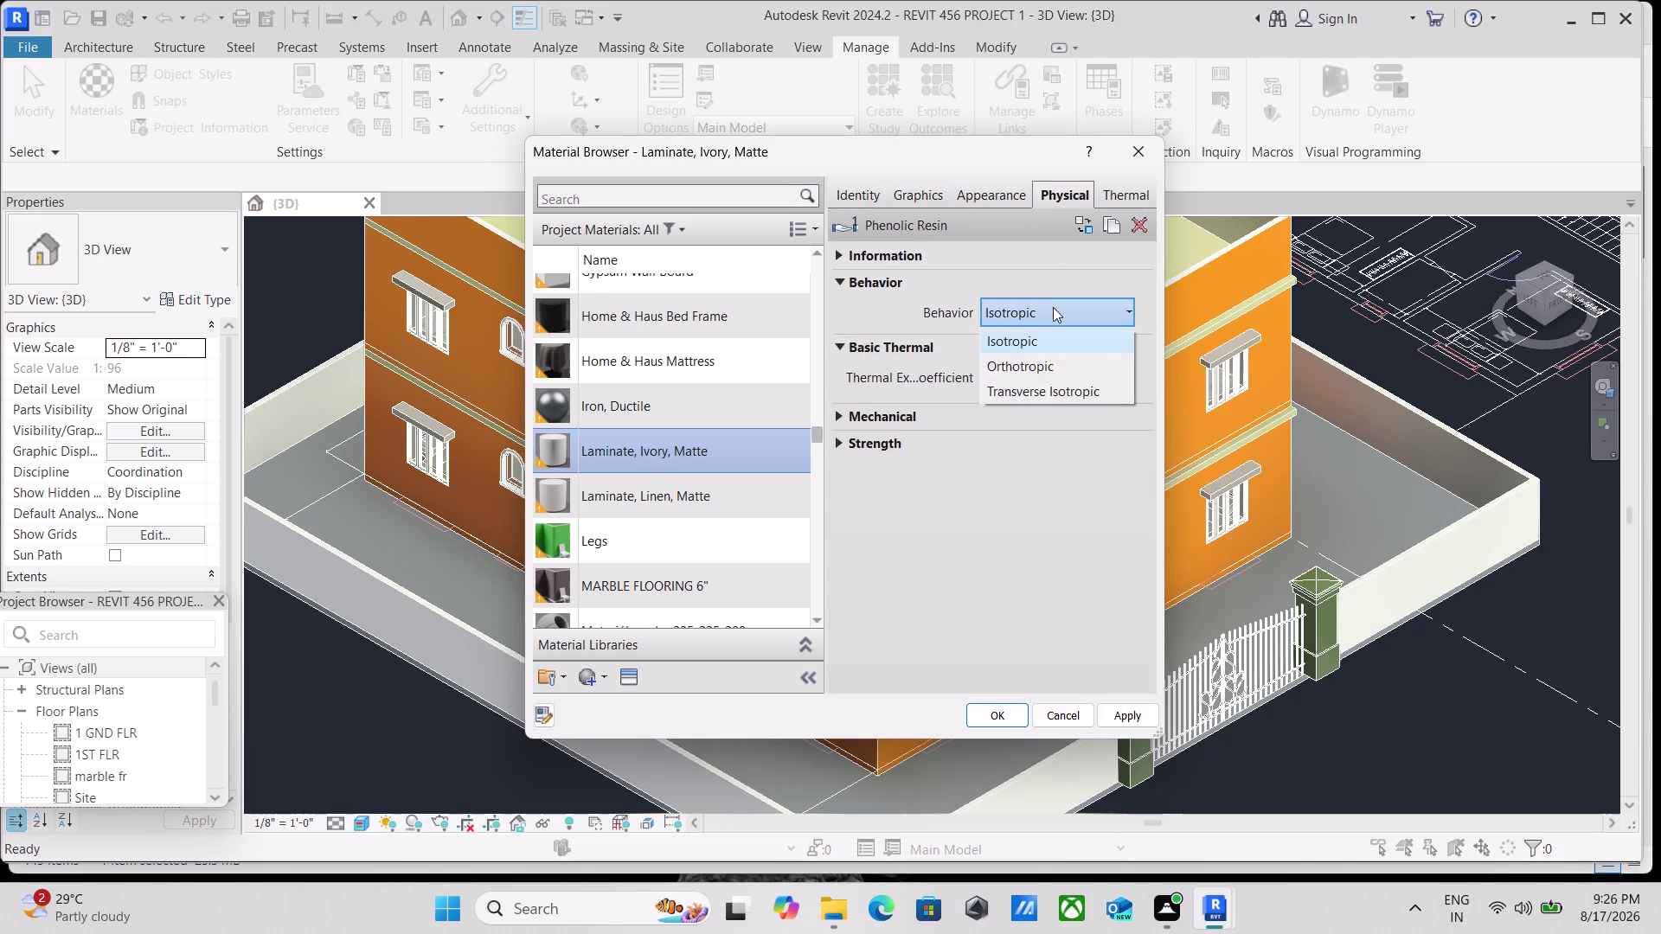
click(1052, 307)
click(1133, 194)
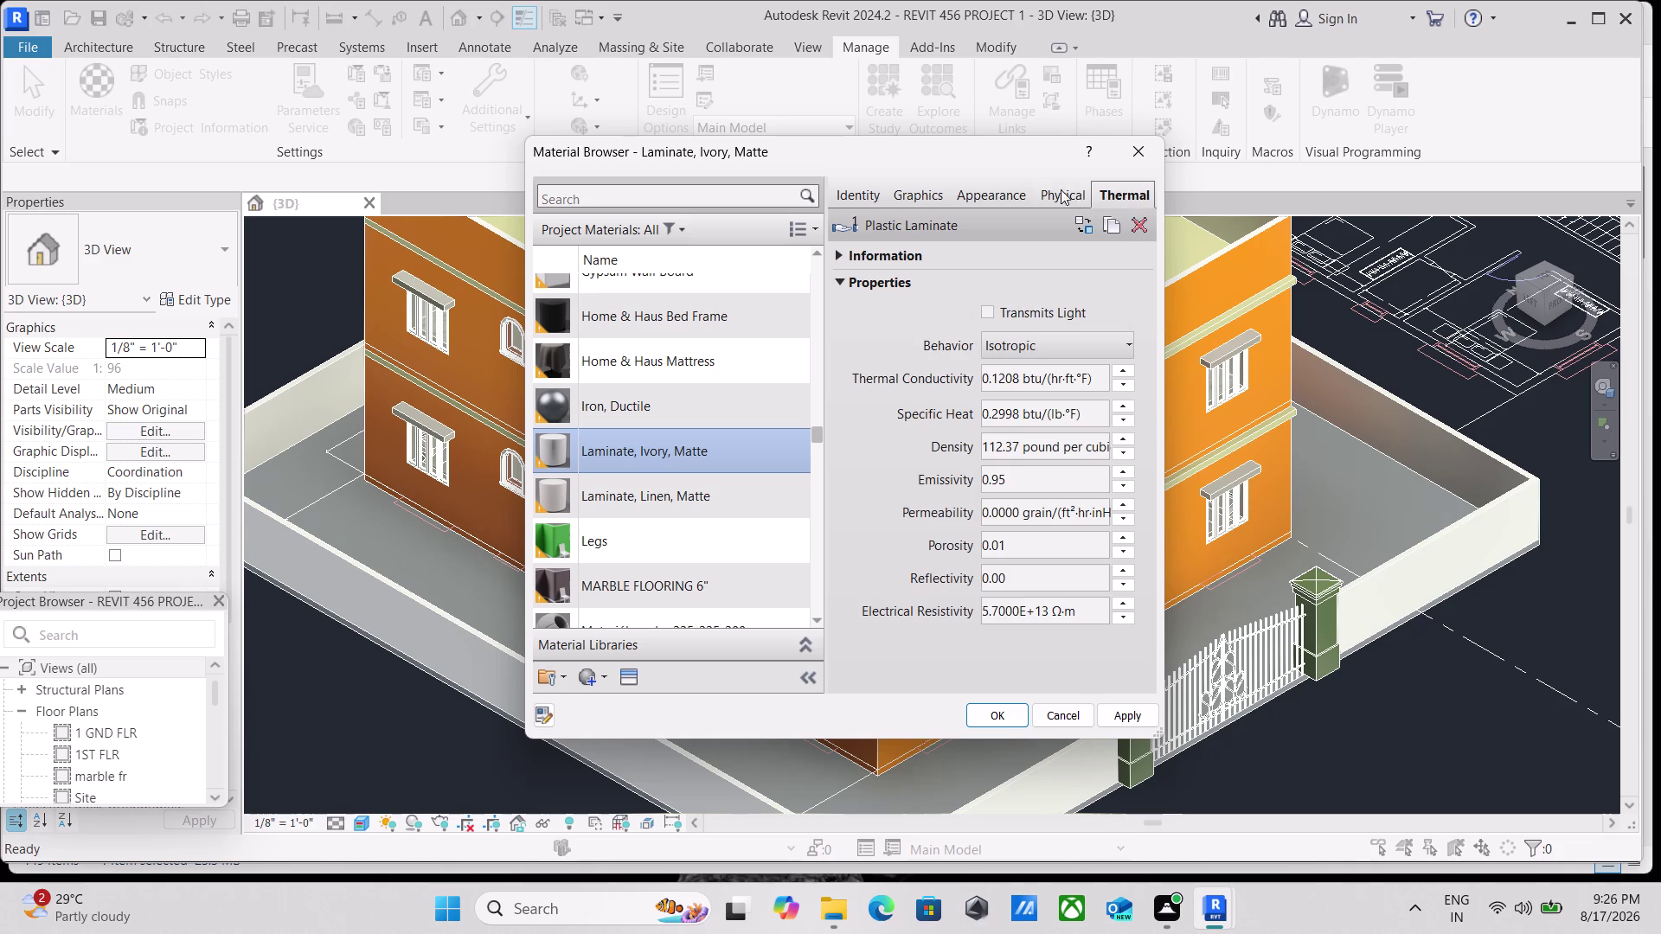
click(1029, 188)
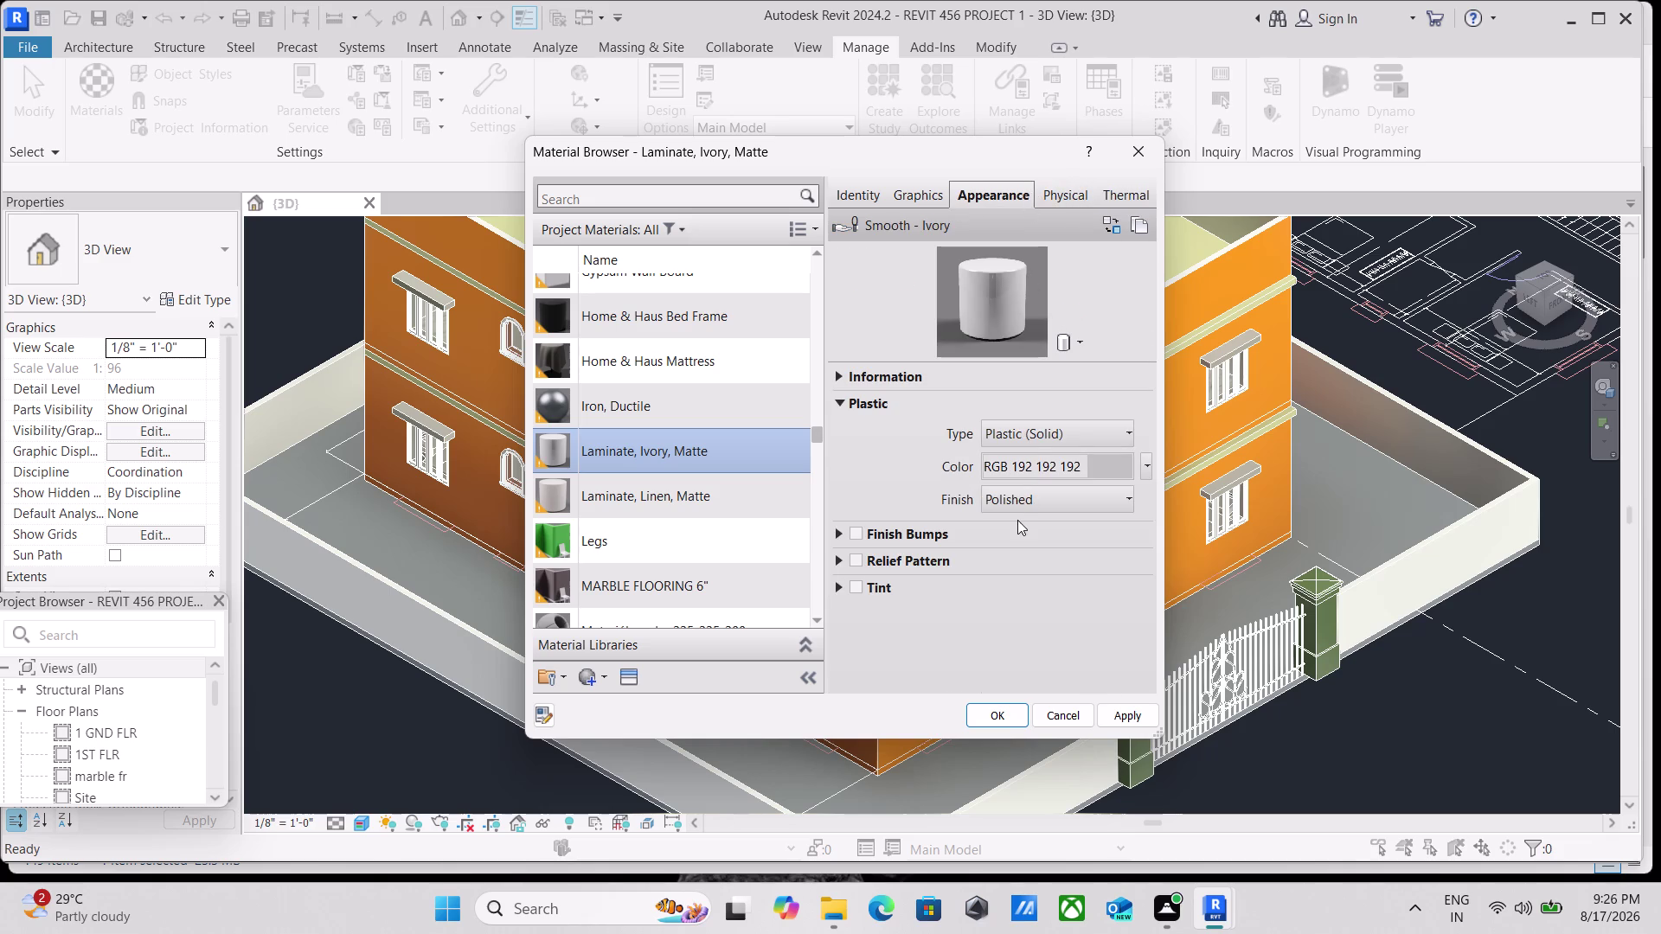
Set the appearance finish to Matte and bring up the grey appearance colour picker.
click(1055, 498)
click(1041, 572)
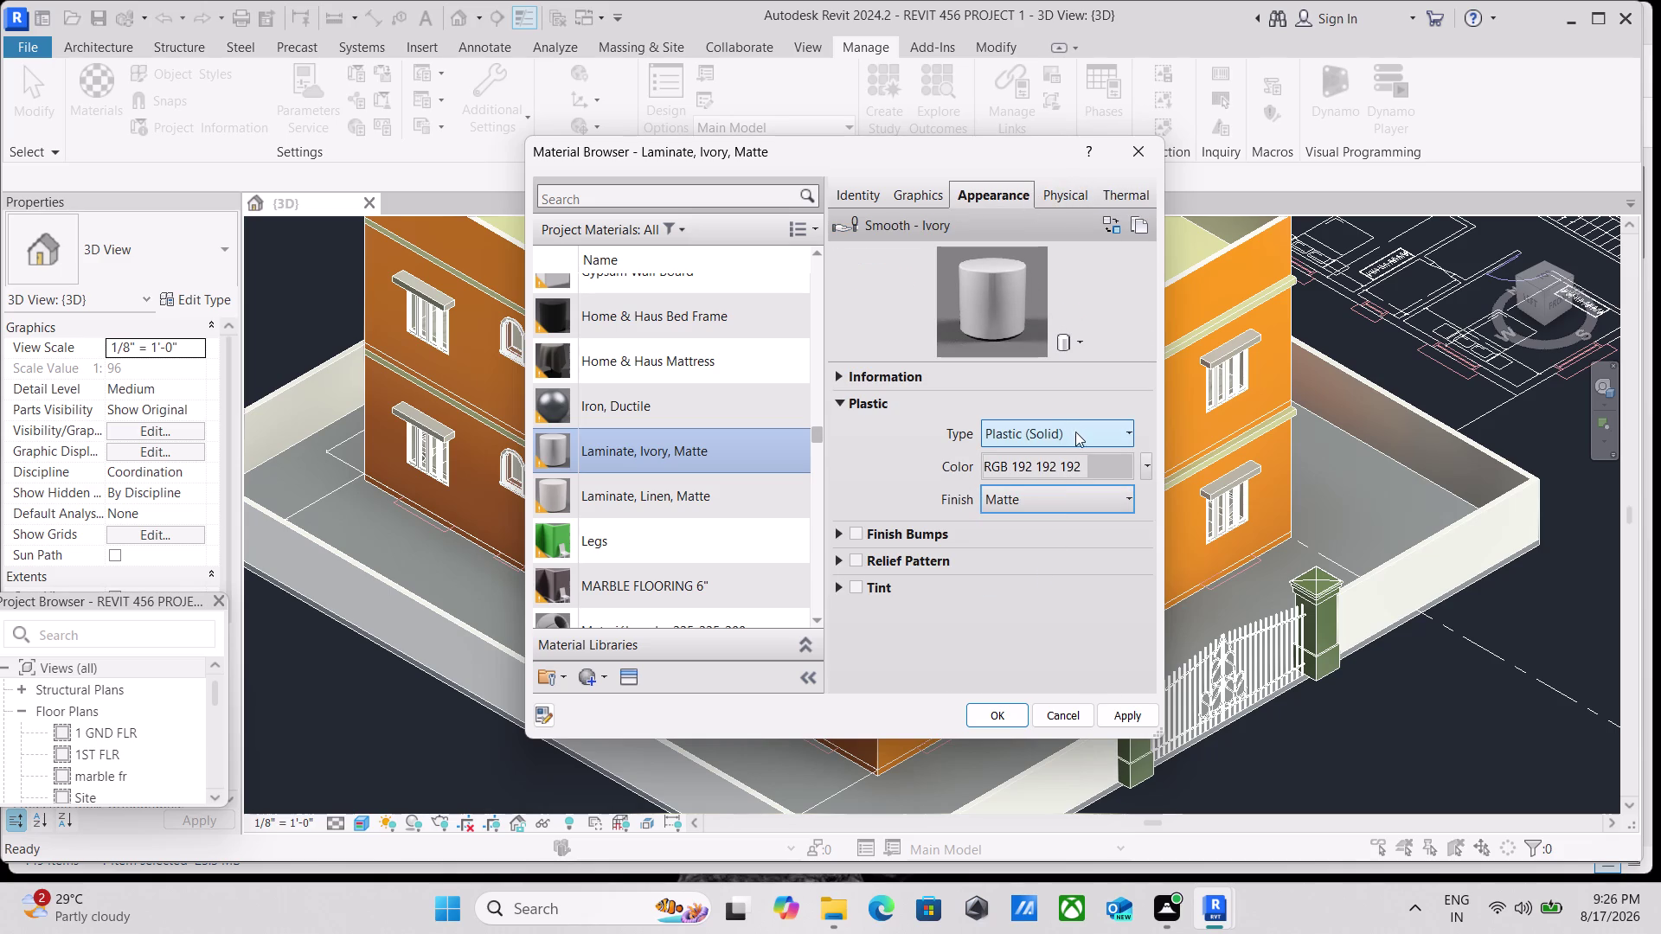
click(1097, 458)
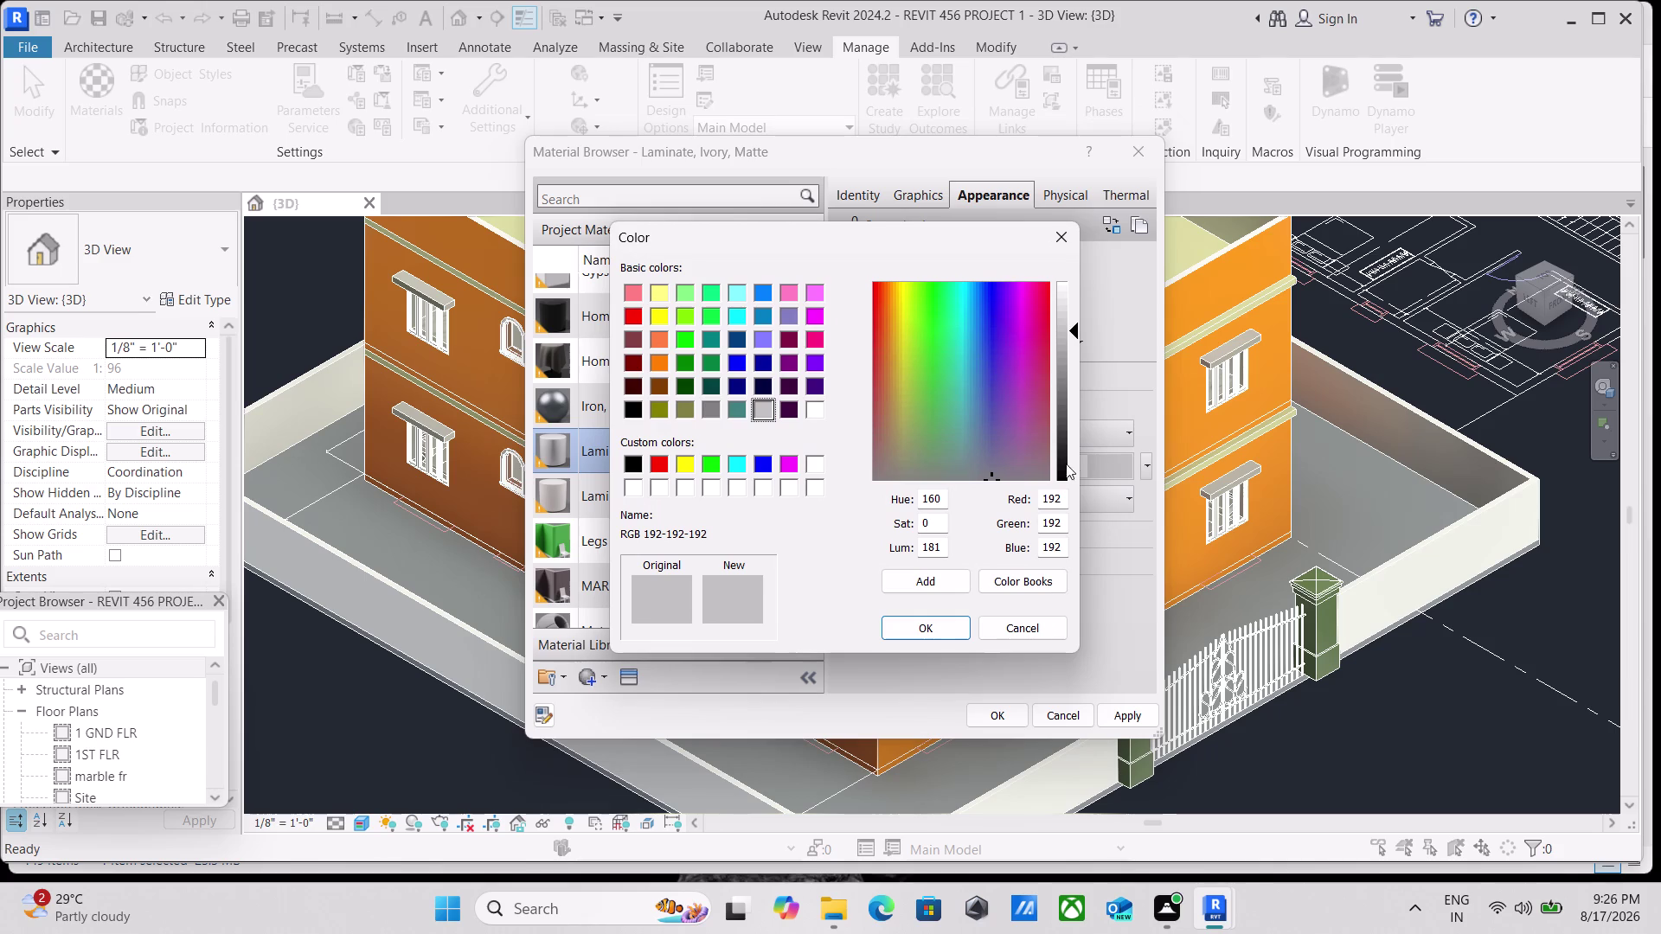
Pick the mid grey RGB 128 128 128 swatch for the appearance colour.
scroll(down, 3)
scroll(down, 3)
click(711, 408)
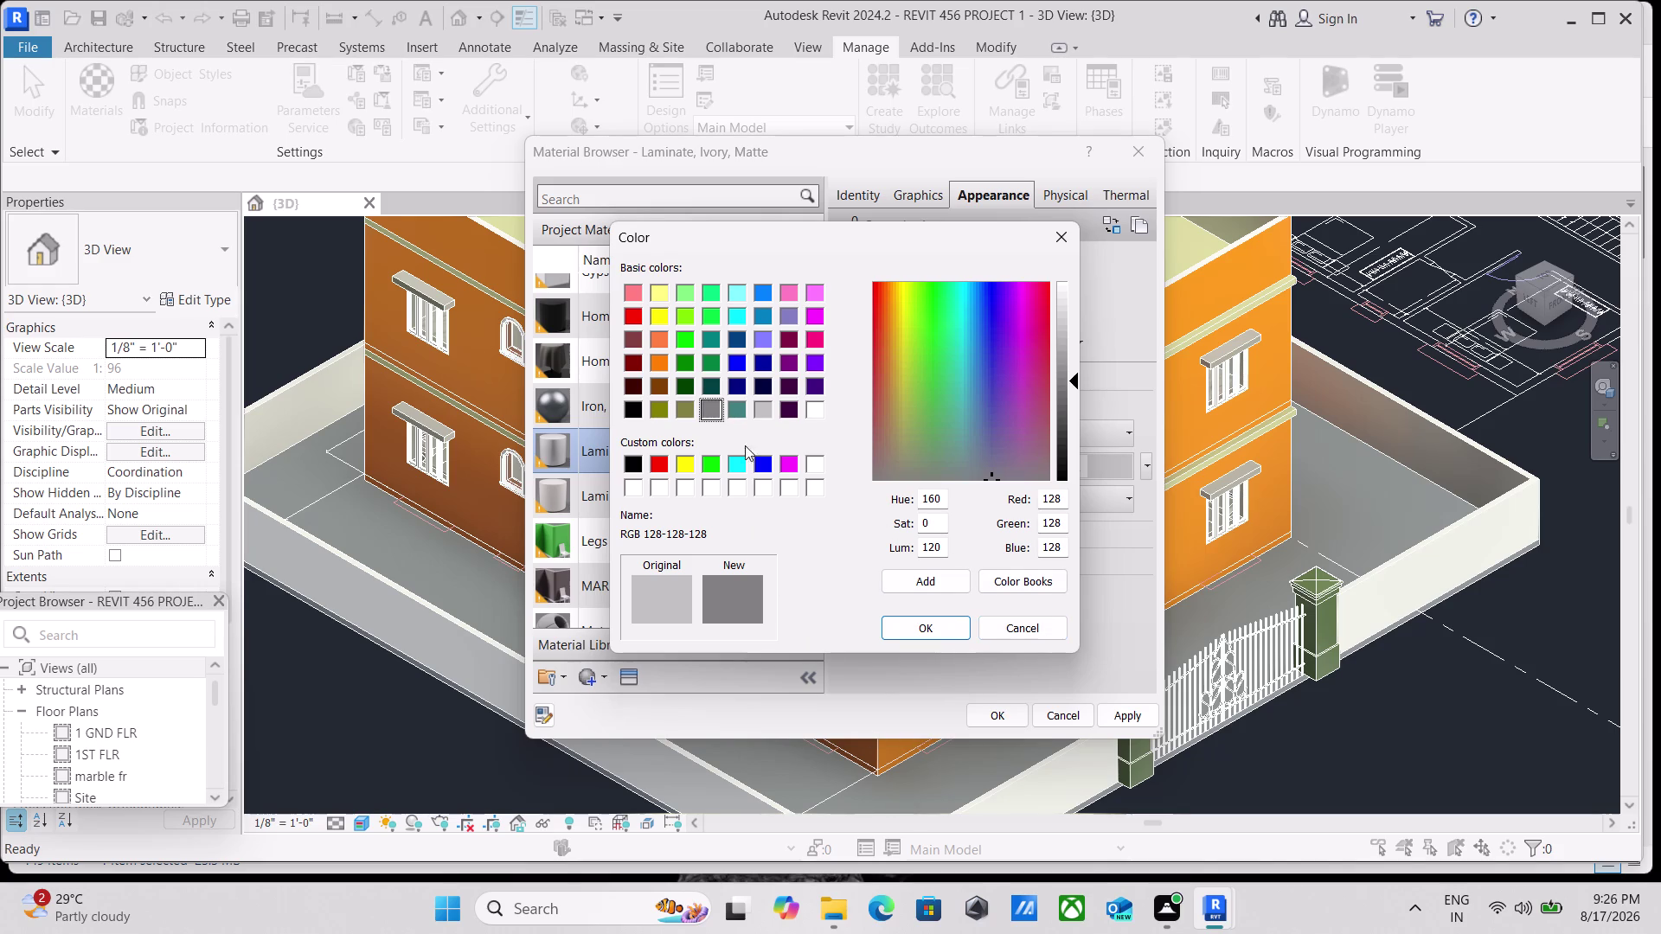
scroll(down, 3)
click(1130, 716)
click(1122, 719)
Confirm the grey colour and save the material, closing the Material Browser.
click(922, 623)
click(1115, 720)
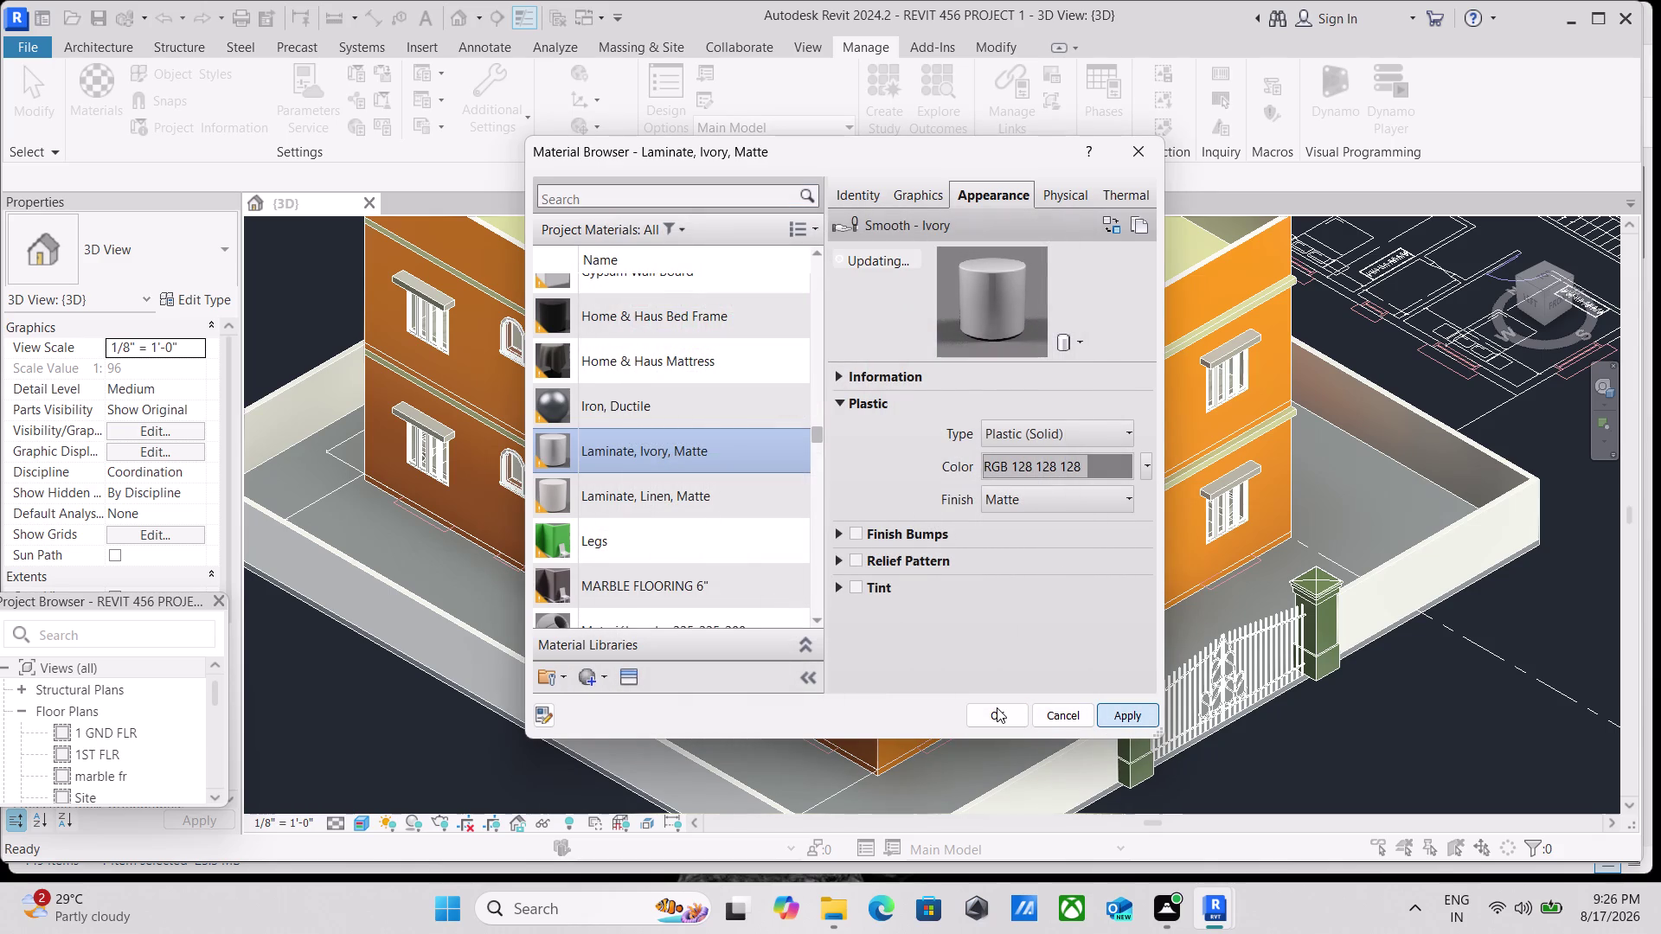
click(997, 708)
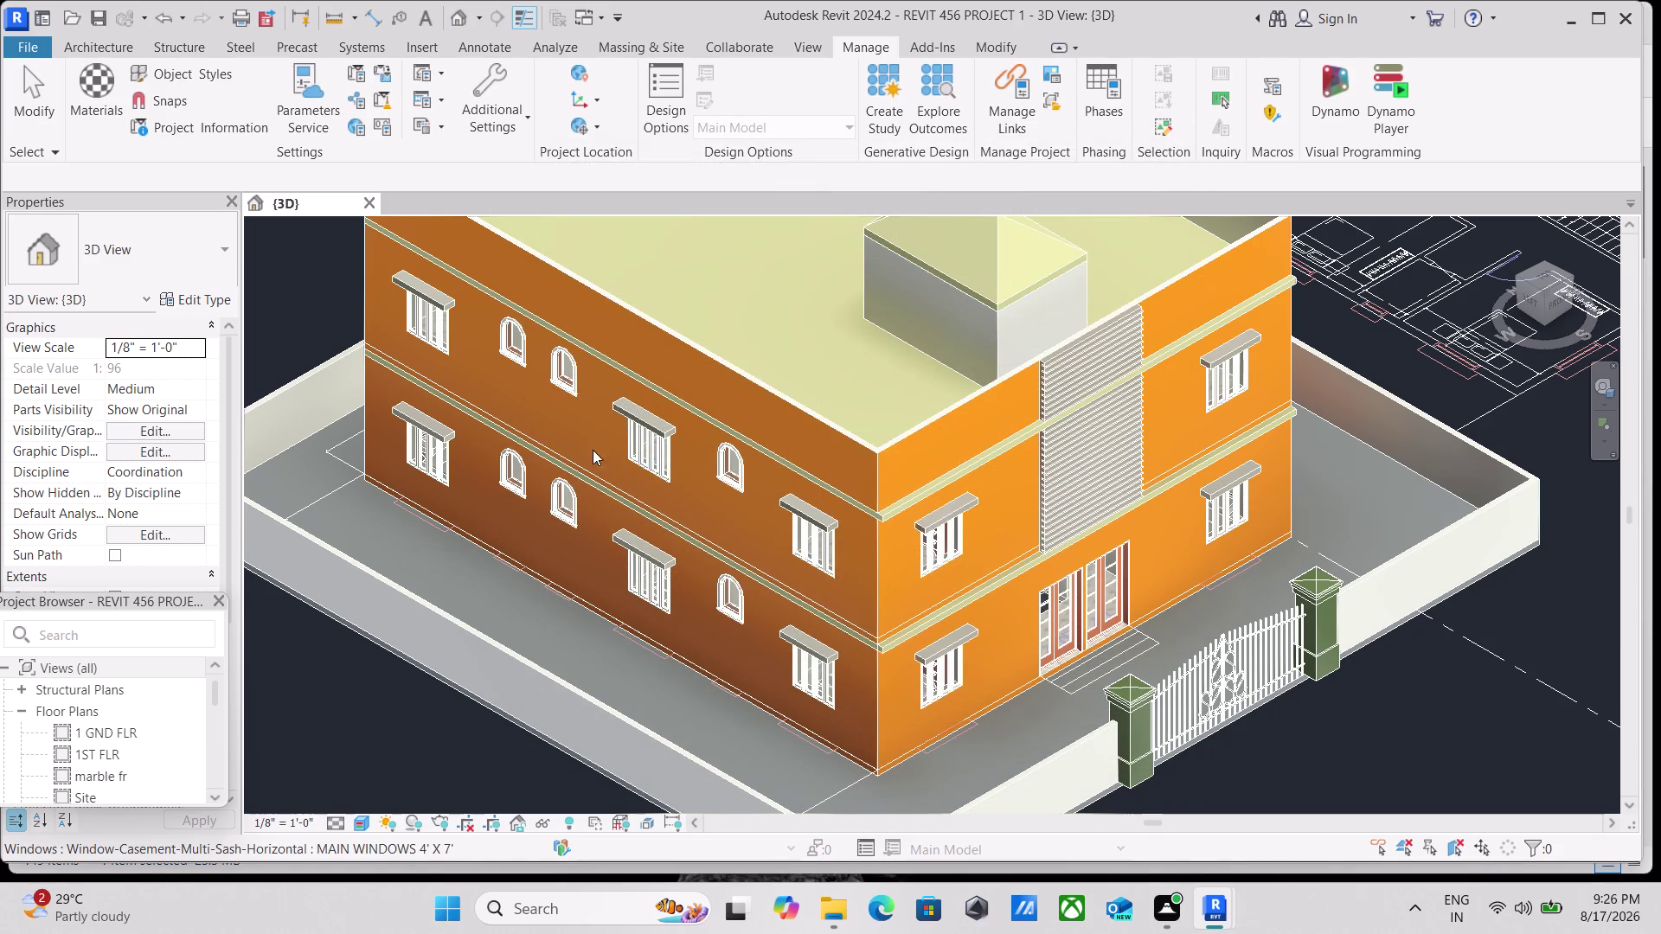
click(81, 47)
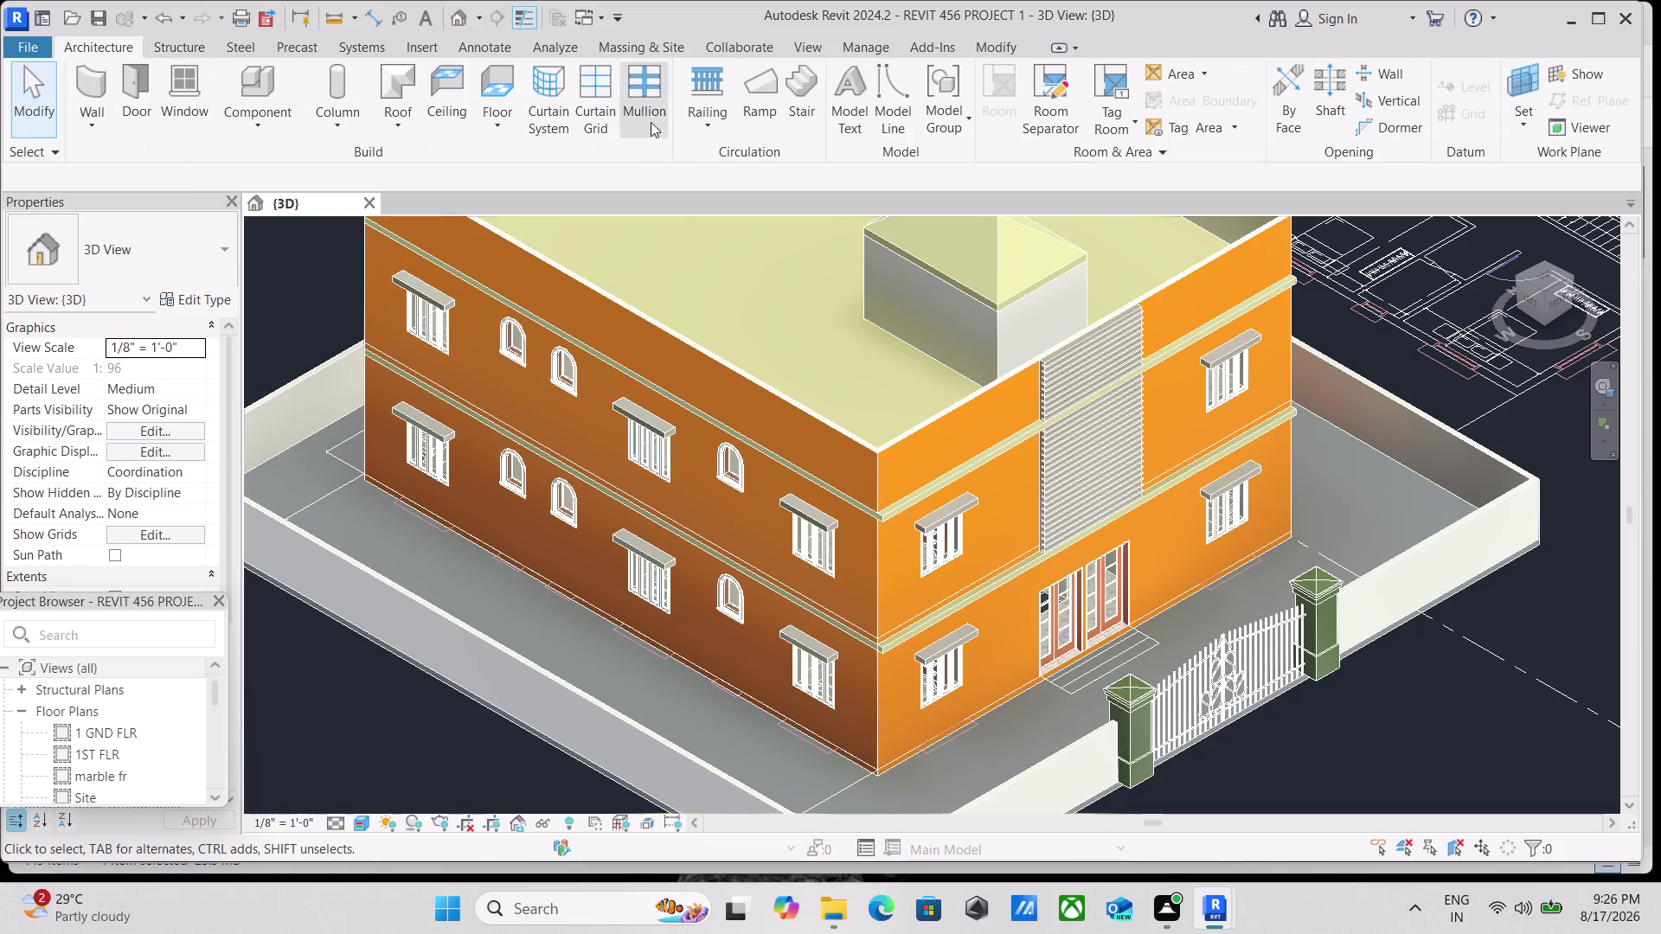
Activate the Paint tool from Modify, with outer wall paint 234 as current material.
click(1002, 47)
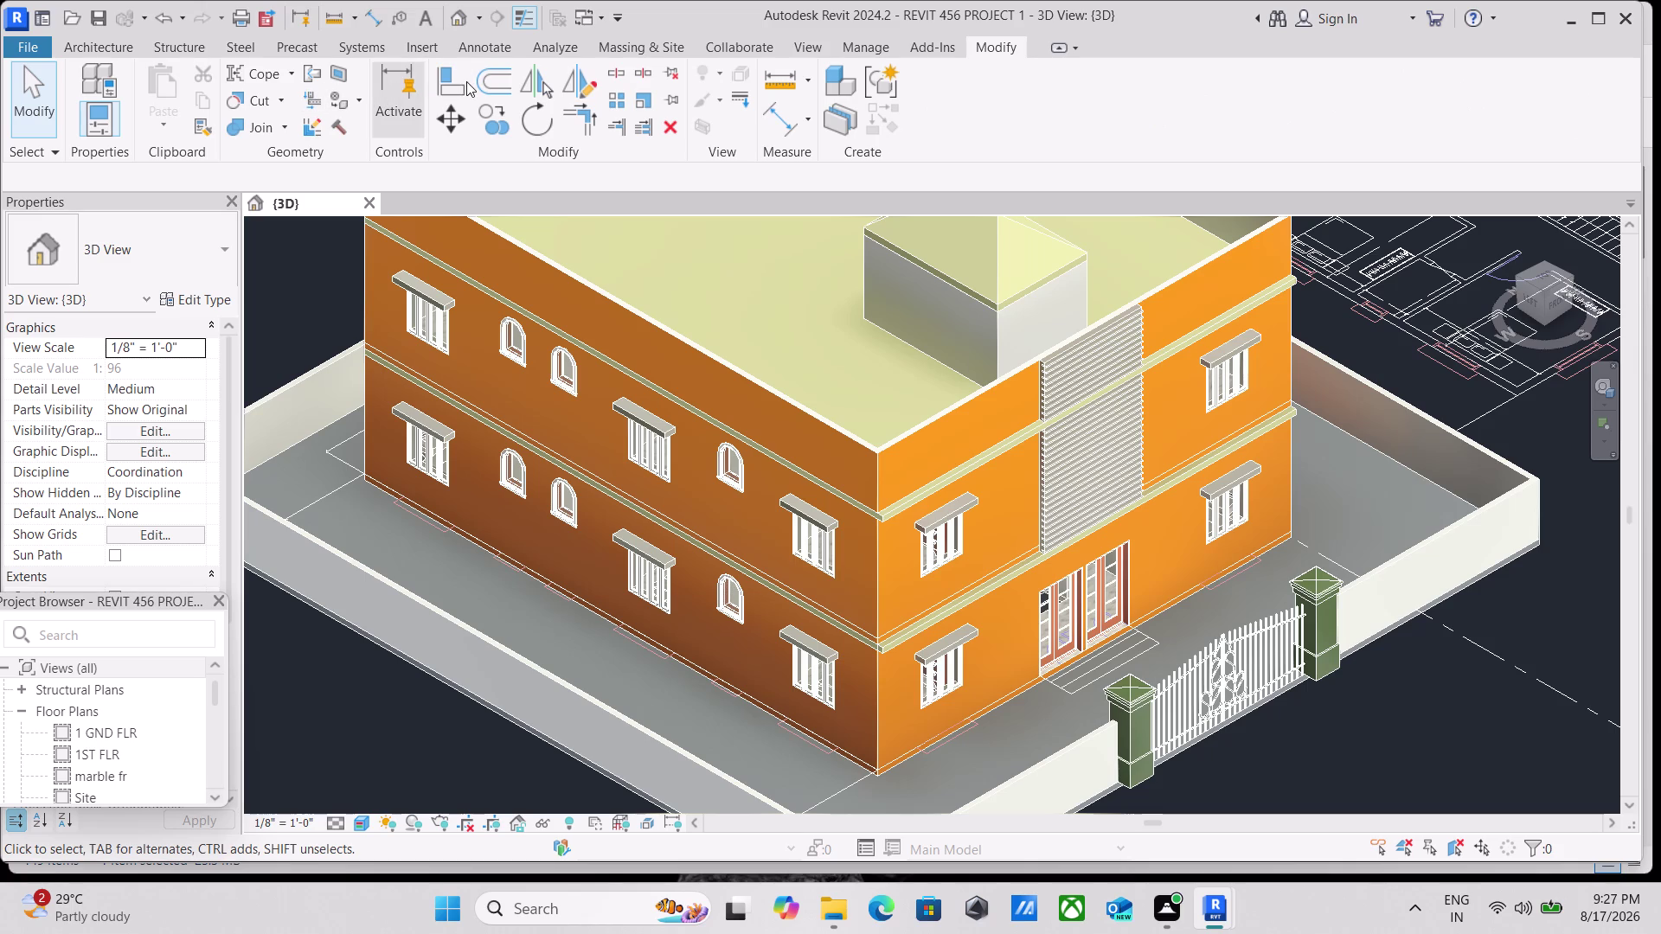
click(352, 95)
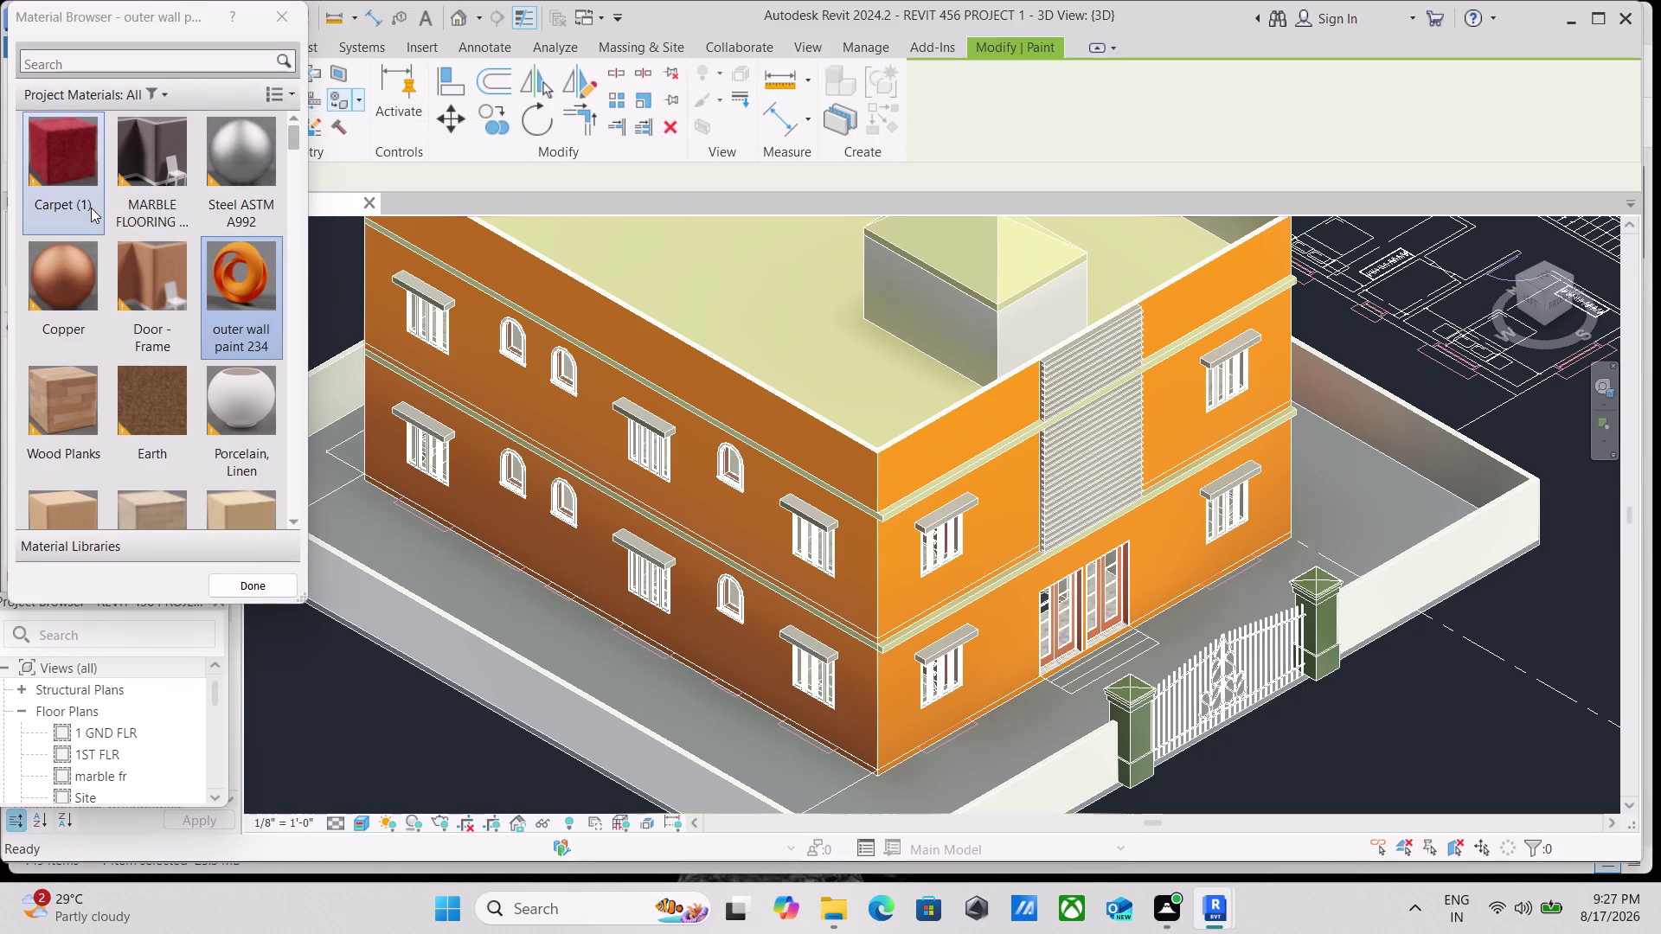
Scroll through the paint material list to locate the Laminate materials.
scroll(down, 3)
scroll(down, 3)
scroll(up, 3)
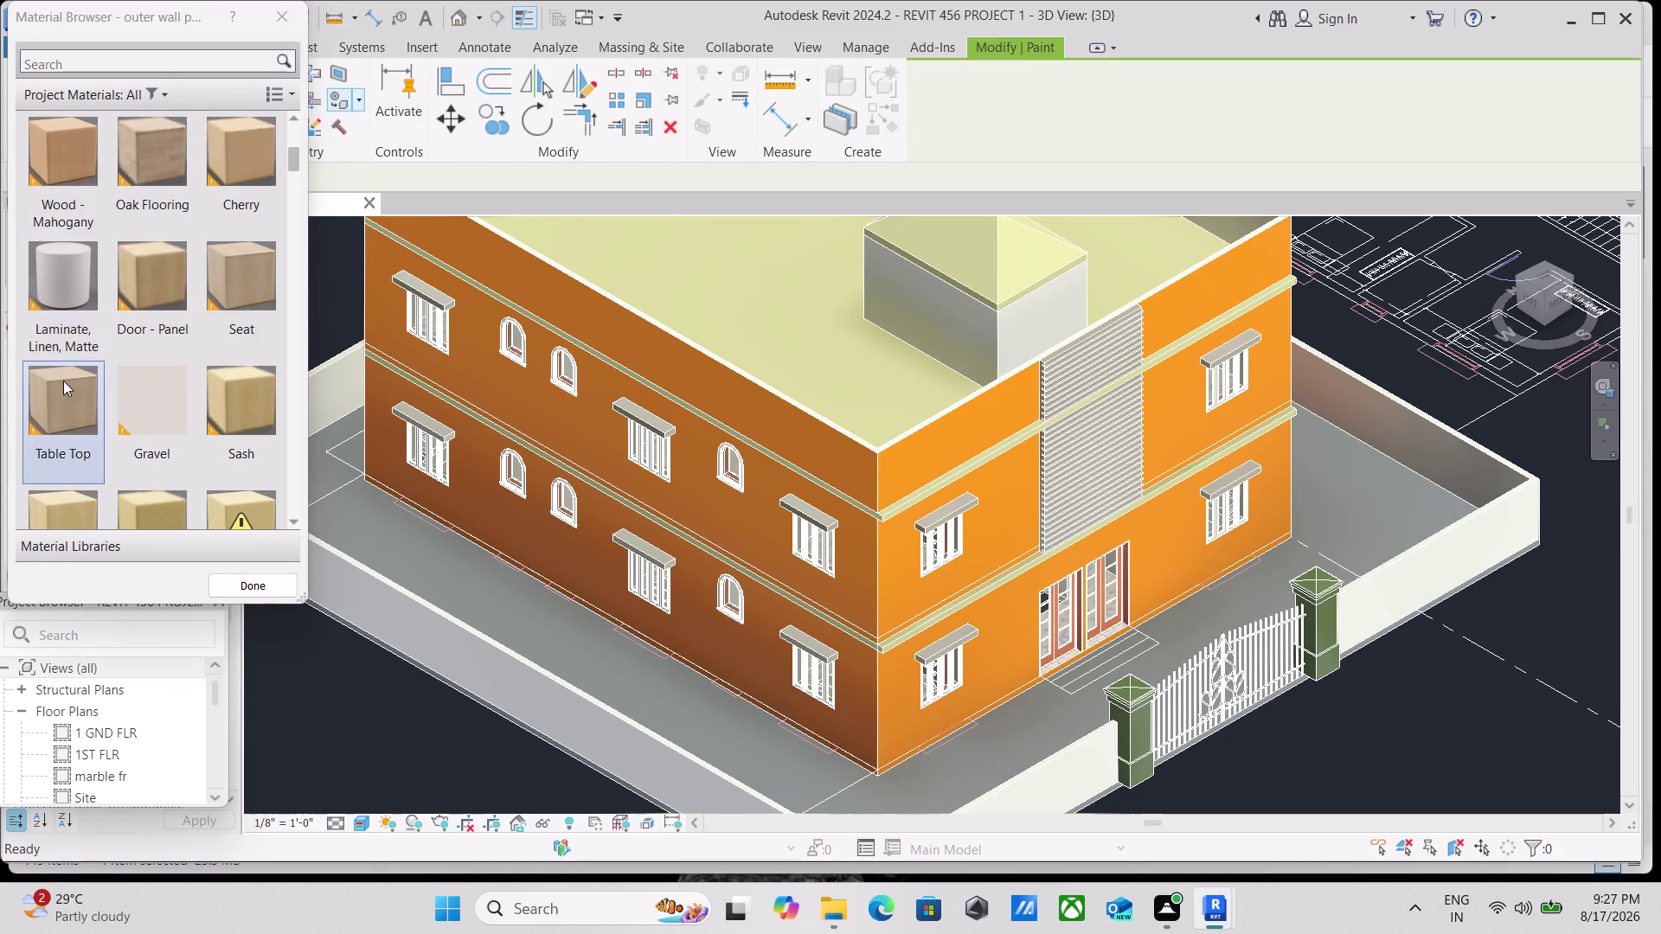
scroll(up, 3)
scroll(down, 3)
scroll(up, 3)
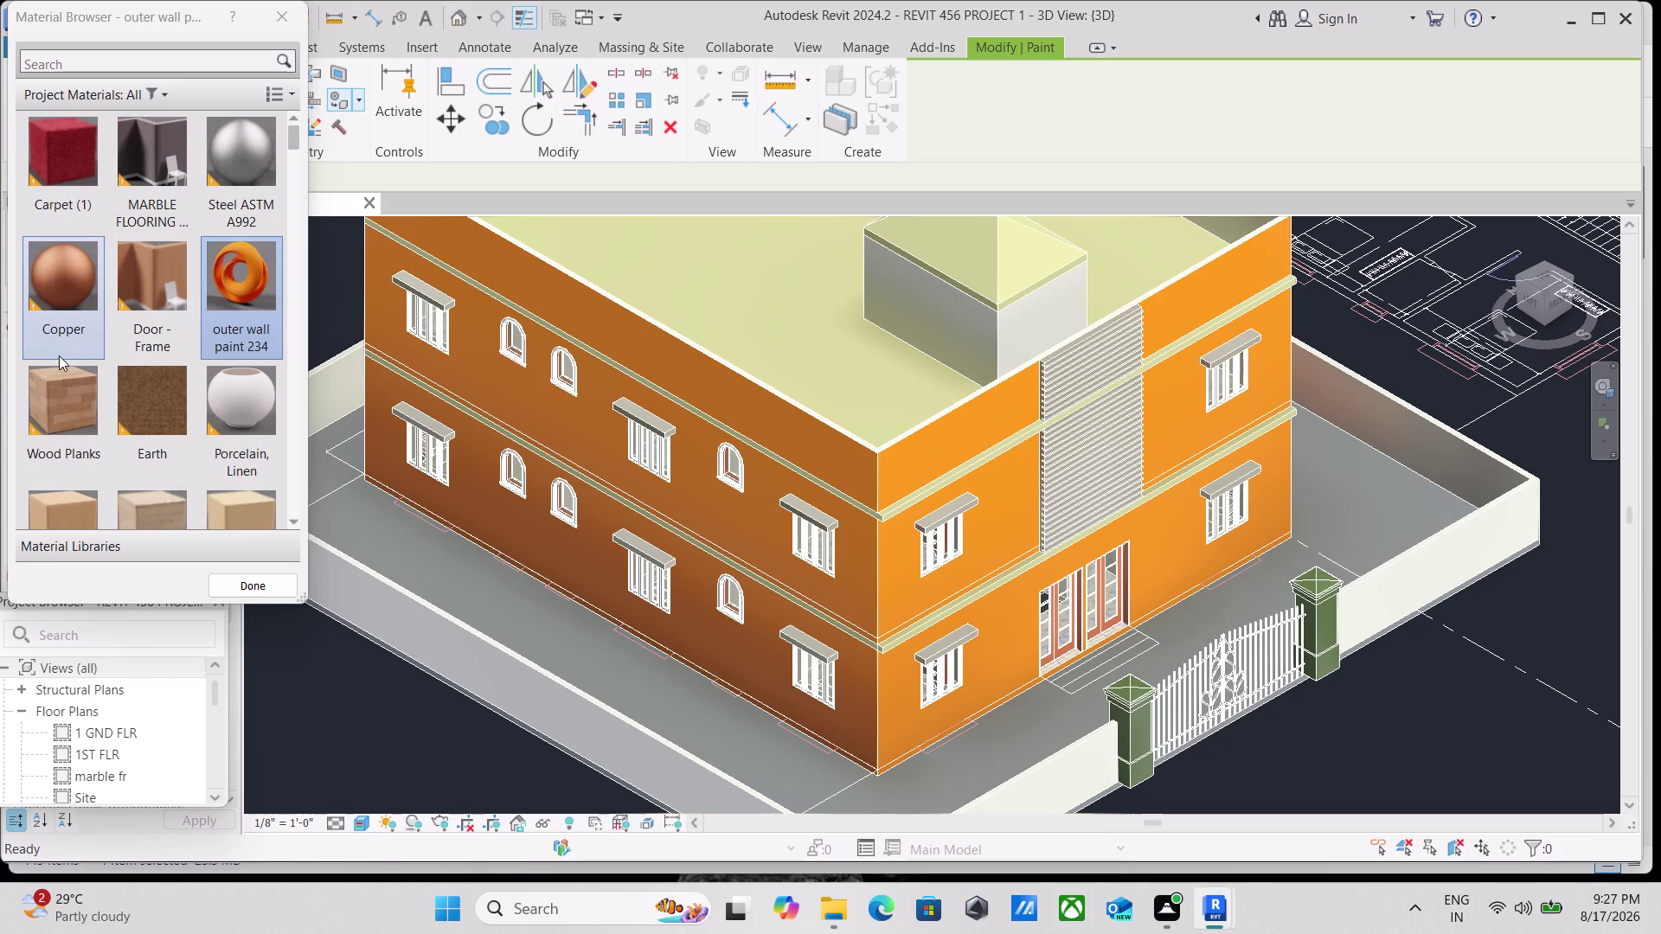
scroll(up, 3)
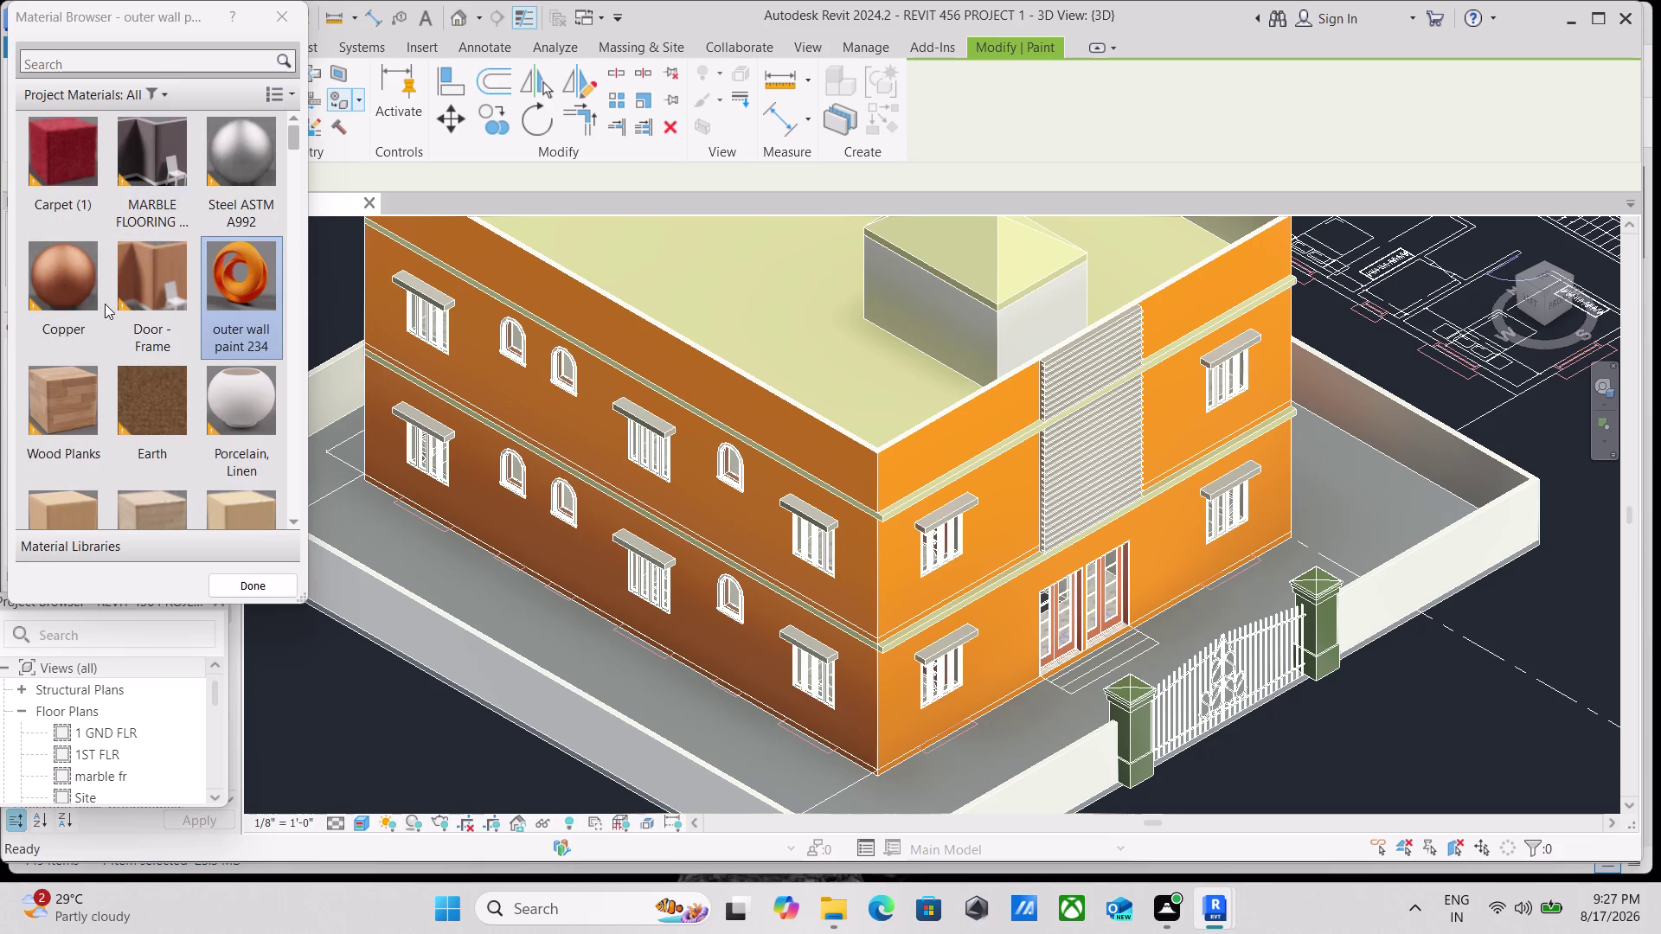
scroll(down, 3)
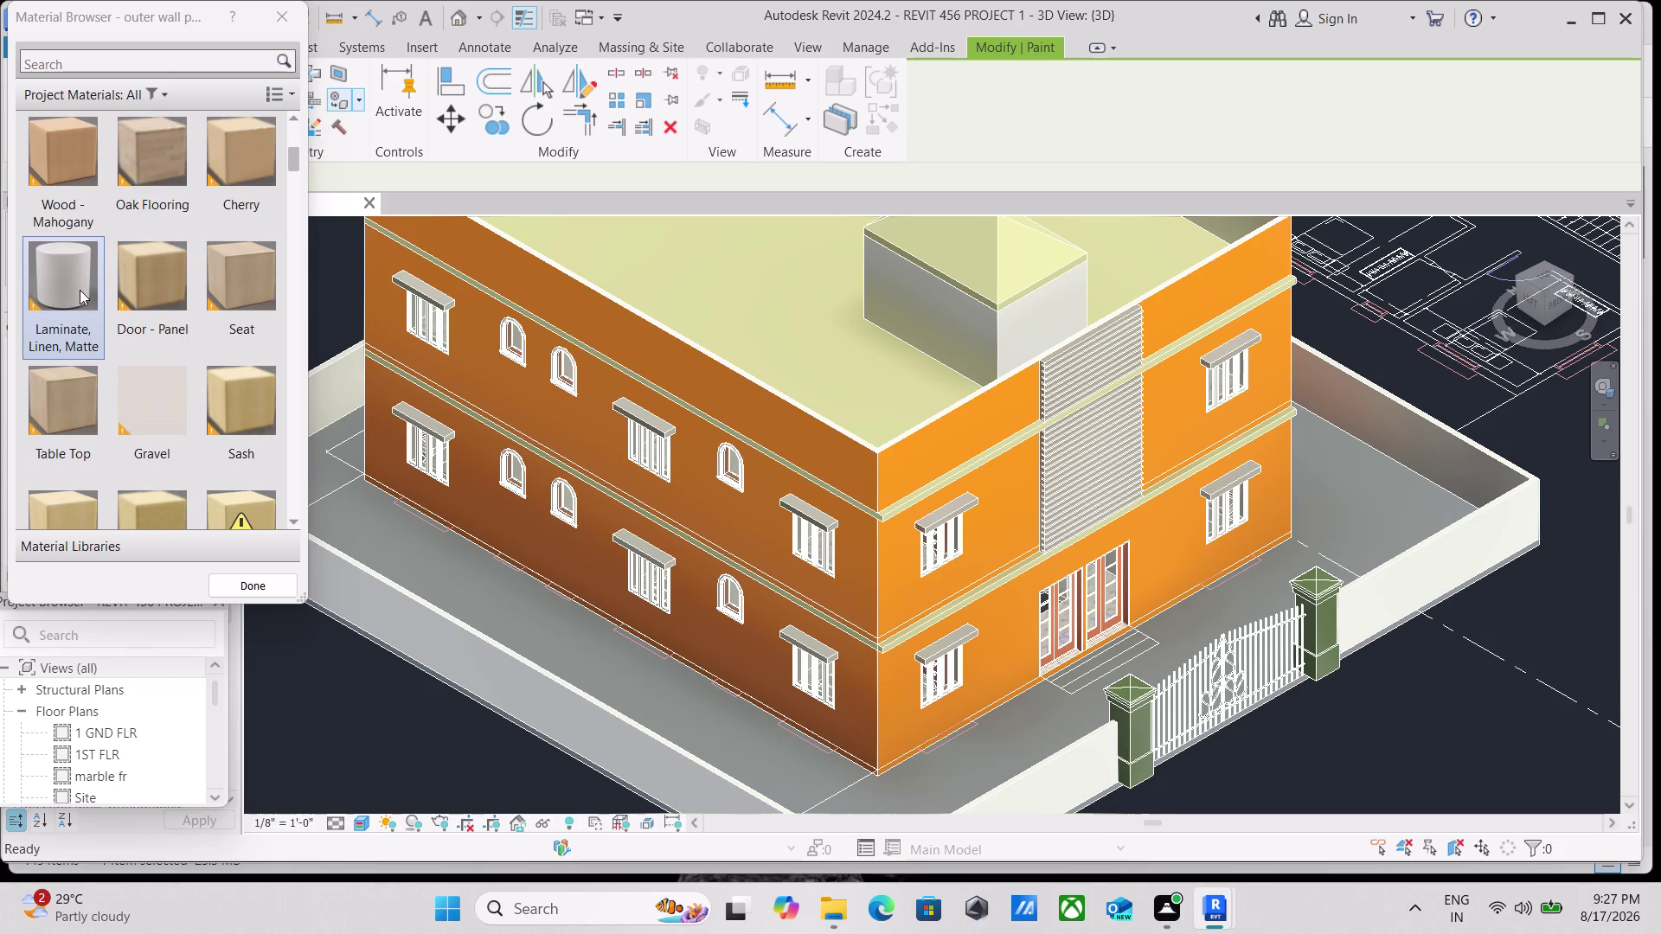
scroll(down, 3)
scroll(down, 3)
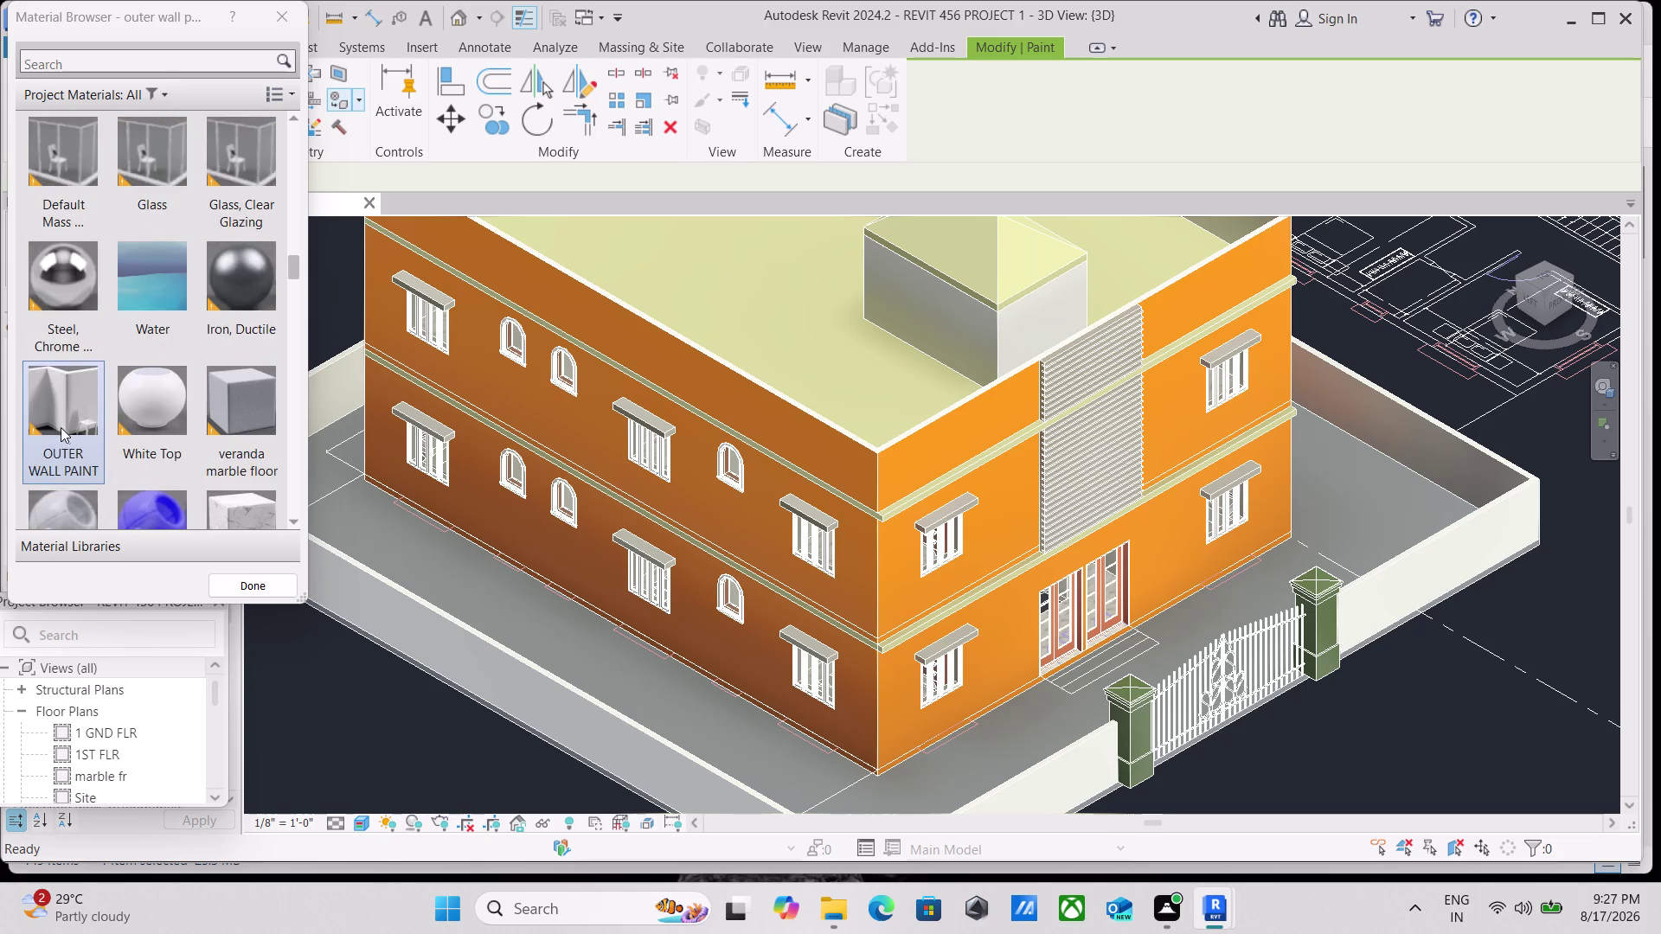
scroll(down, 3)
scroll(down, 3)
scroll(down, 3)
scroll(up, 3)
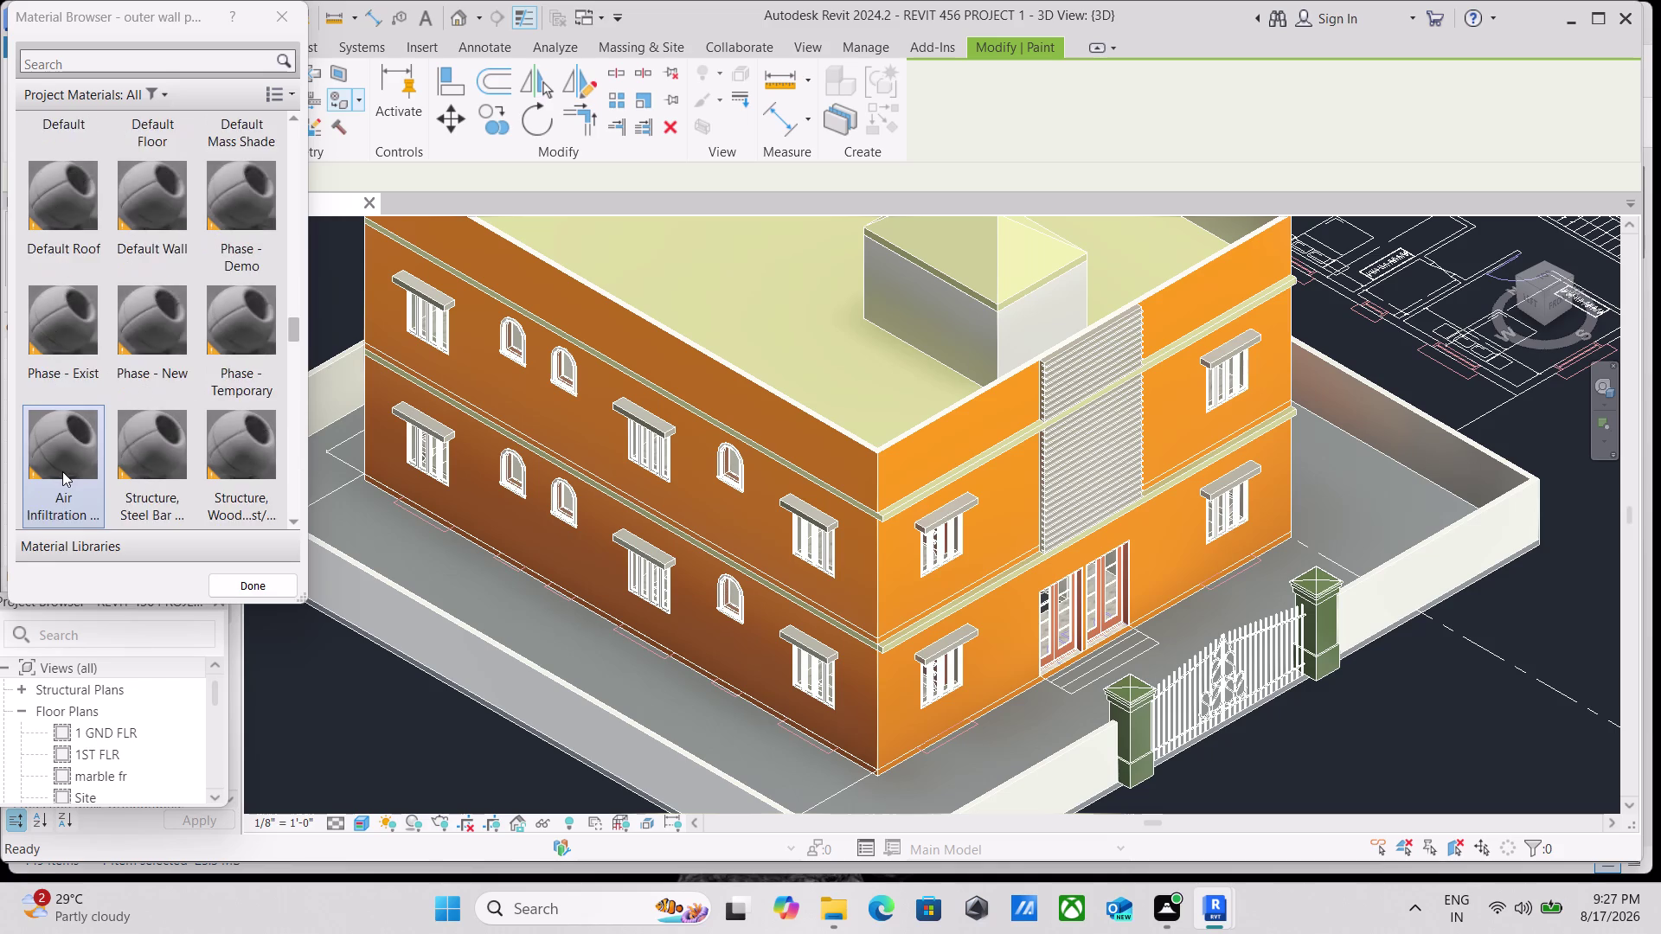
scroll(up, 3)
scroll(up, 3)
scroll(up, 3)
scroll(up, 3)
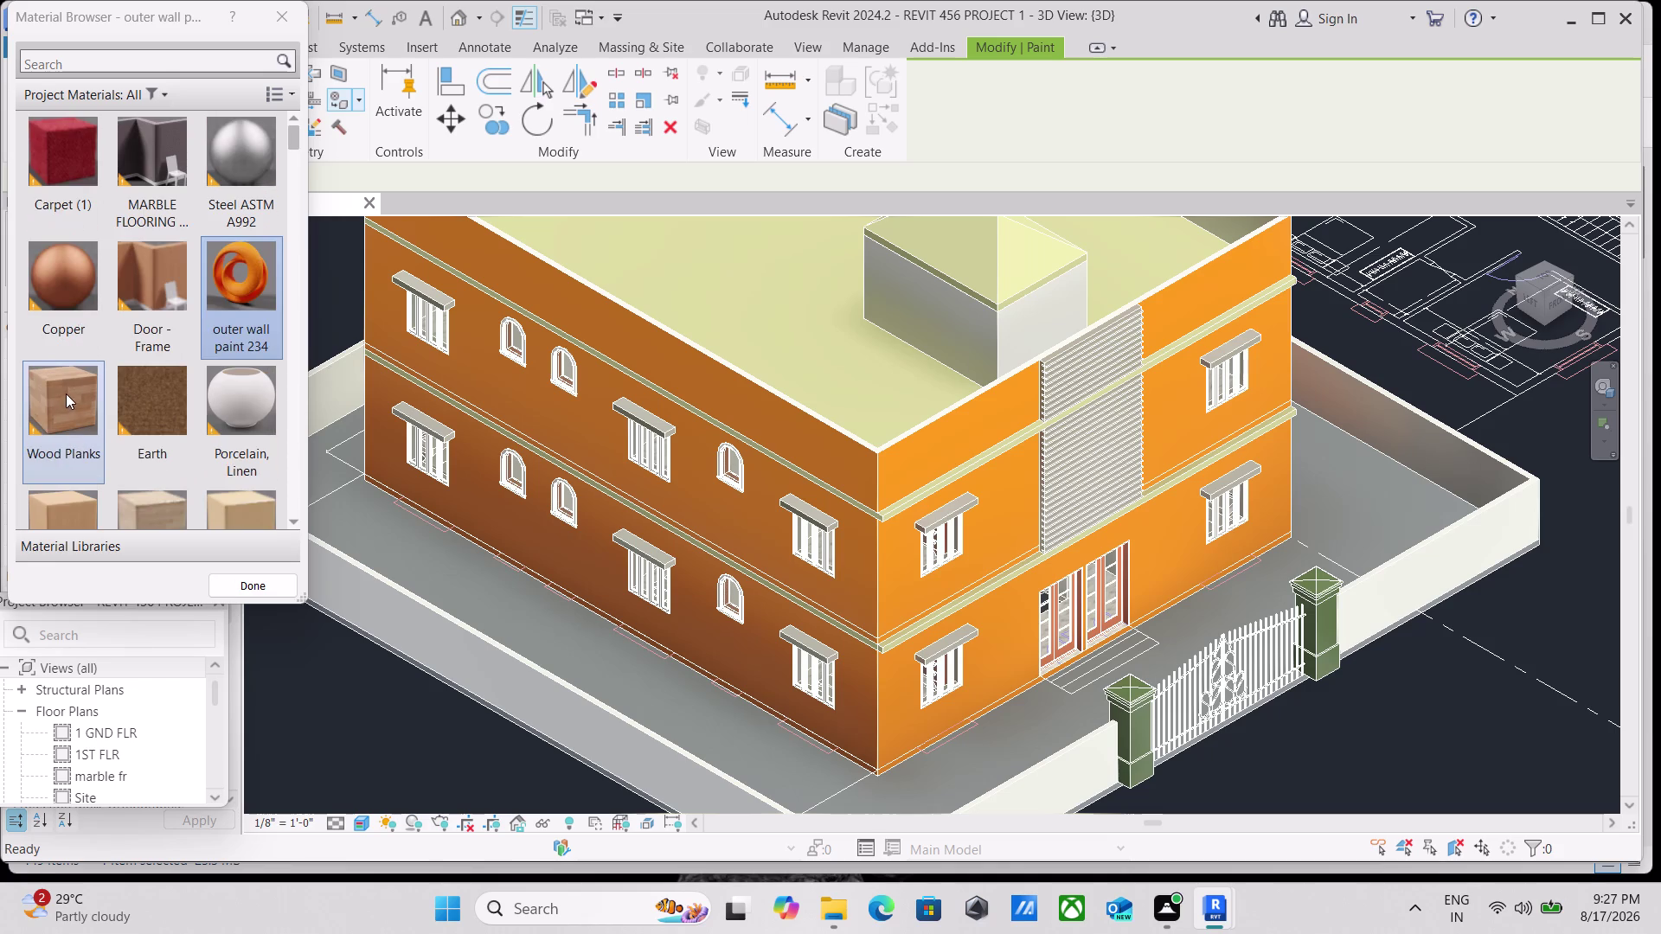
scroll(up, 3)
scroll(down, 3)
scroll(up, 3)
scroll(up, 3)
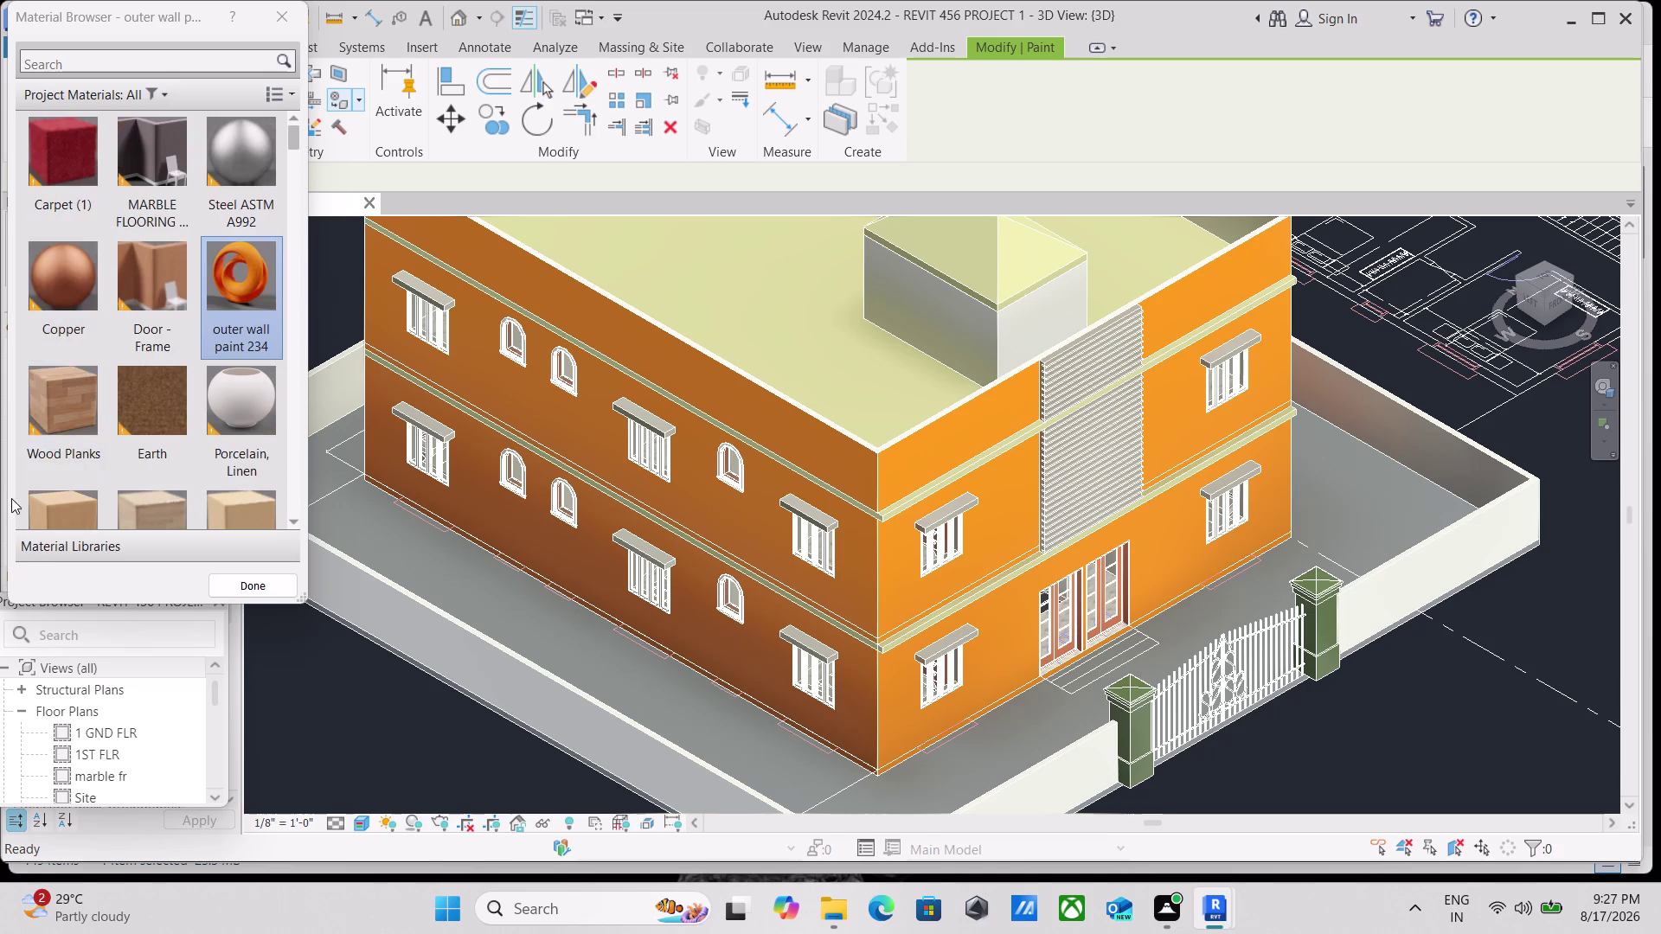
scroll(up, 3)
scroll(up, 3)
scroll(down, 3)
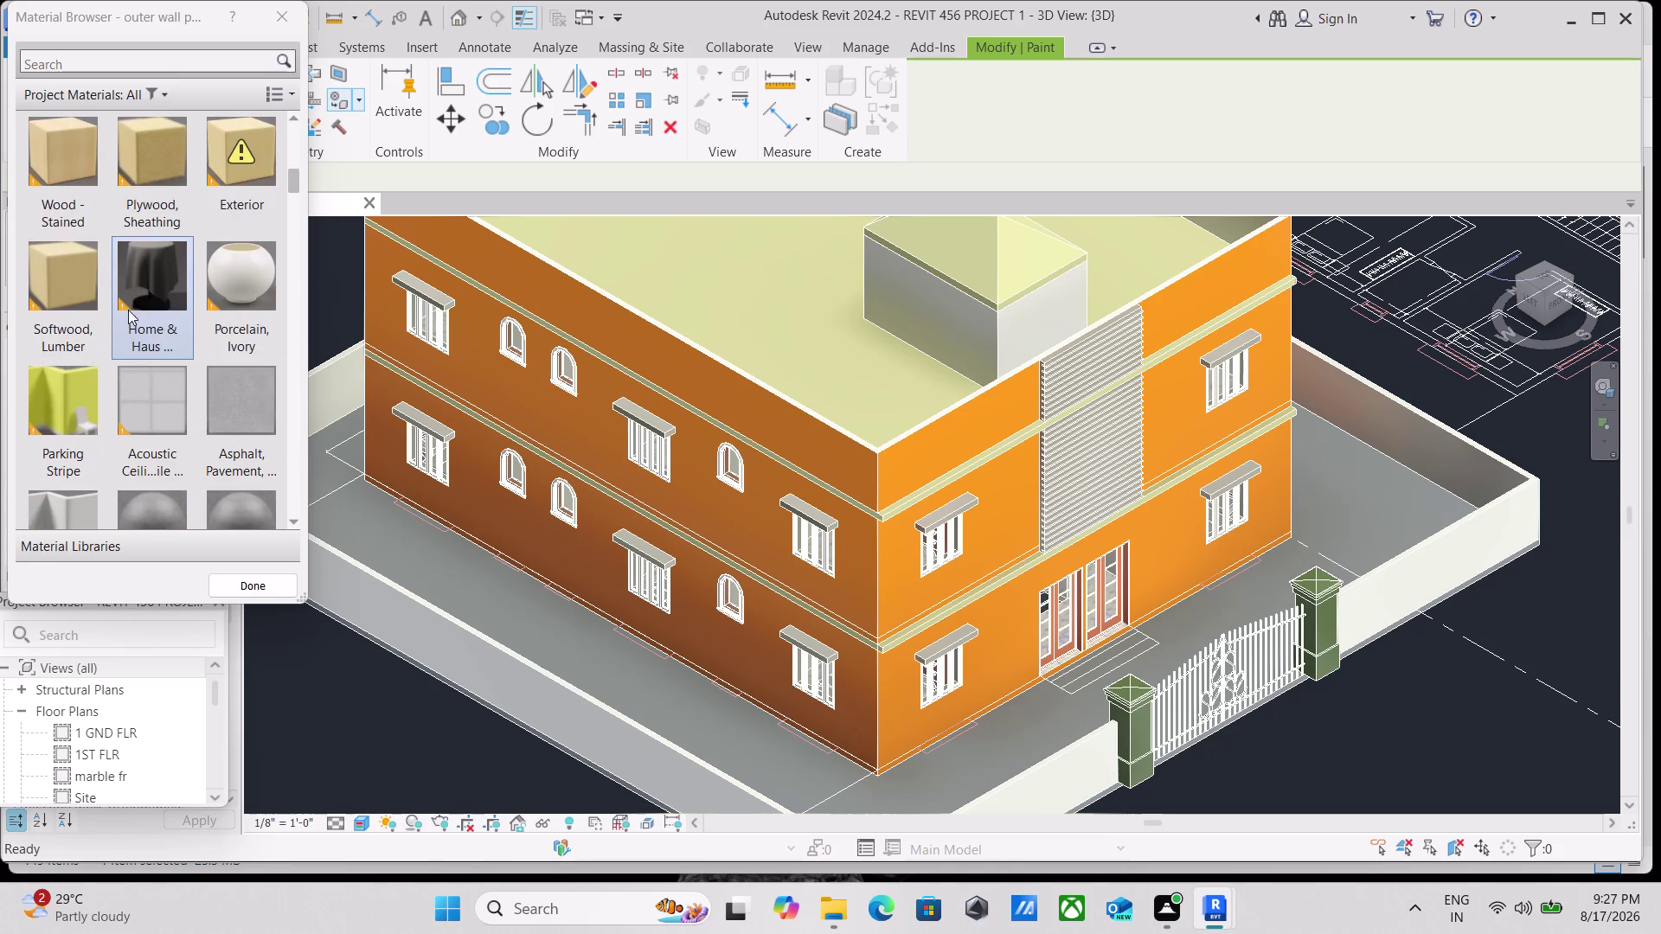
scroll(down, 3)
scroll(up, 3)
scroll(up, 3)
scroll(up, 3)
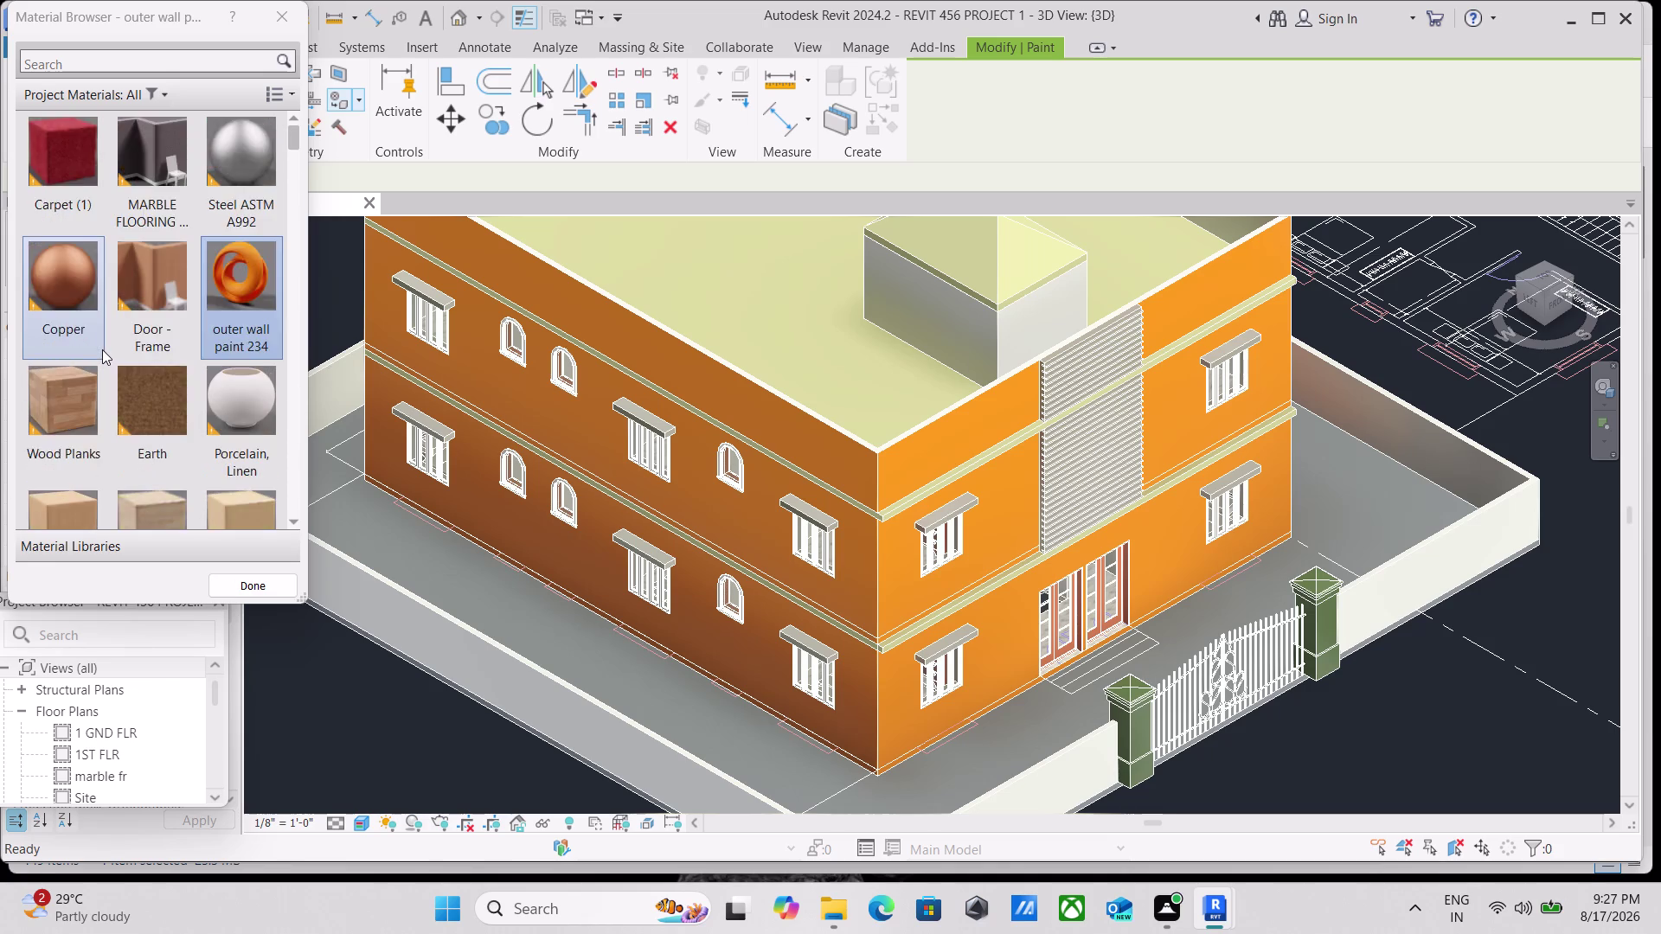
scroll(down, 3)
Make the Laminate, Linen, Matte thumbnail the active paint material.
double_click(75, 306)
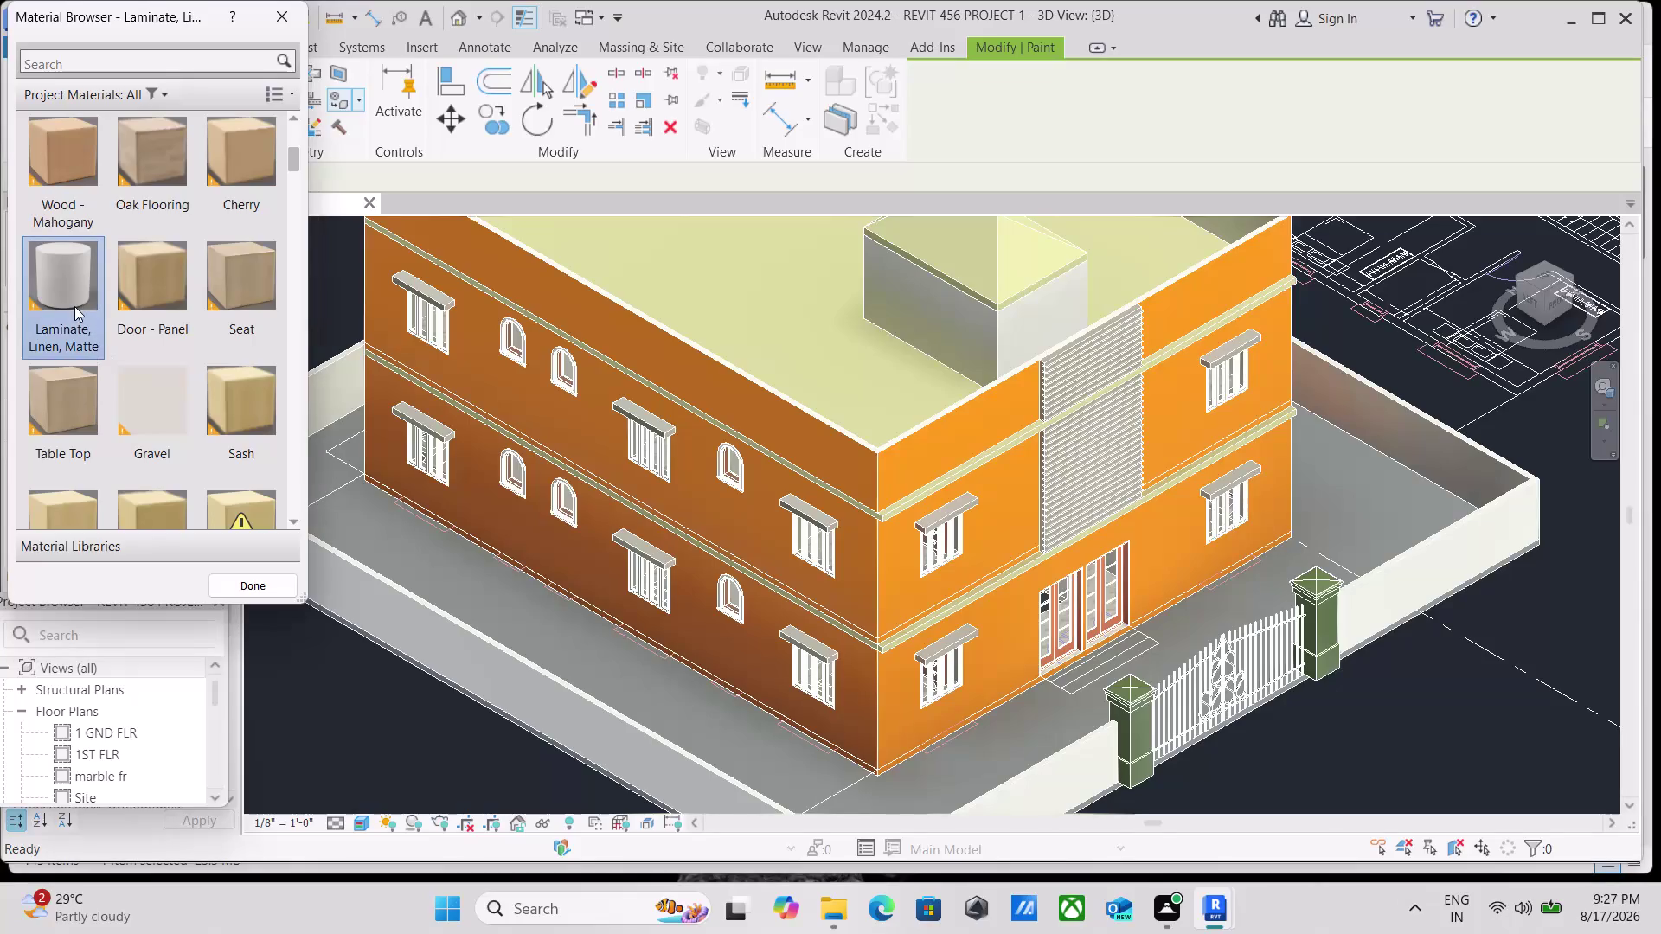
double_click(76, 336)
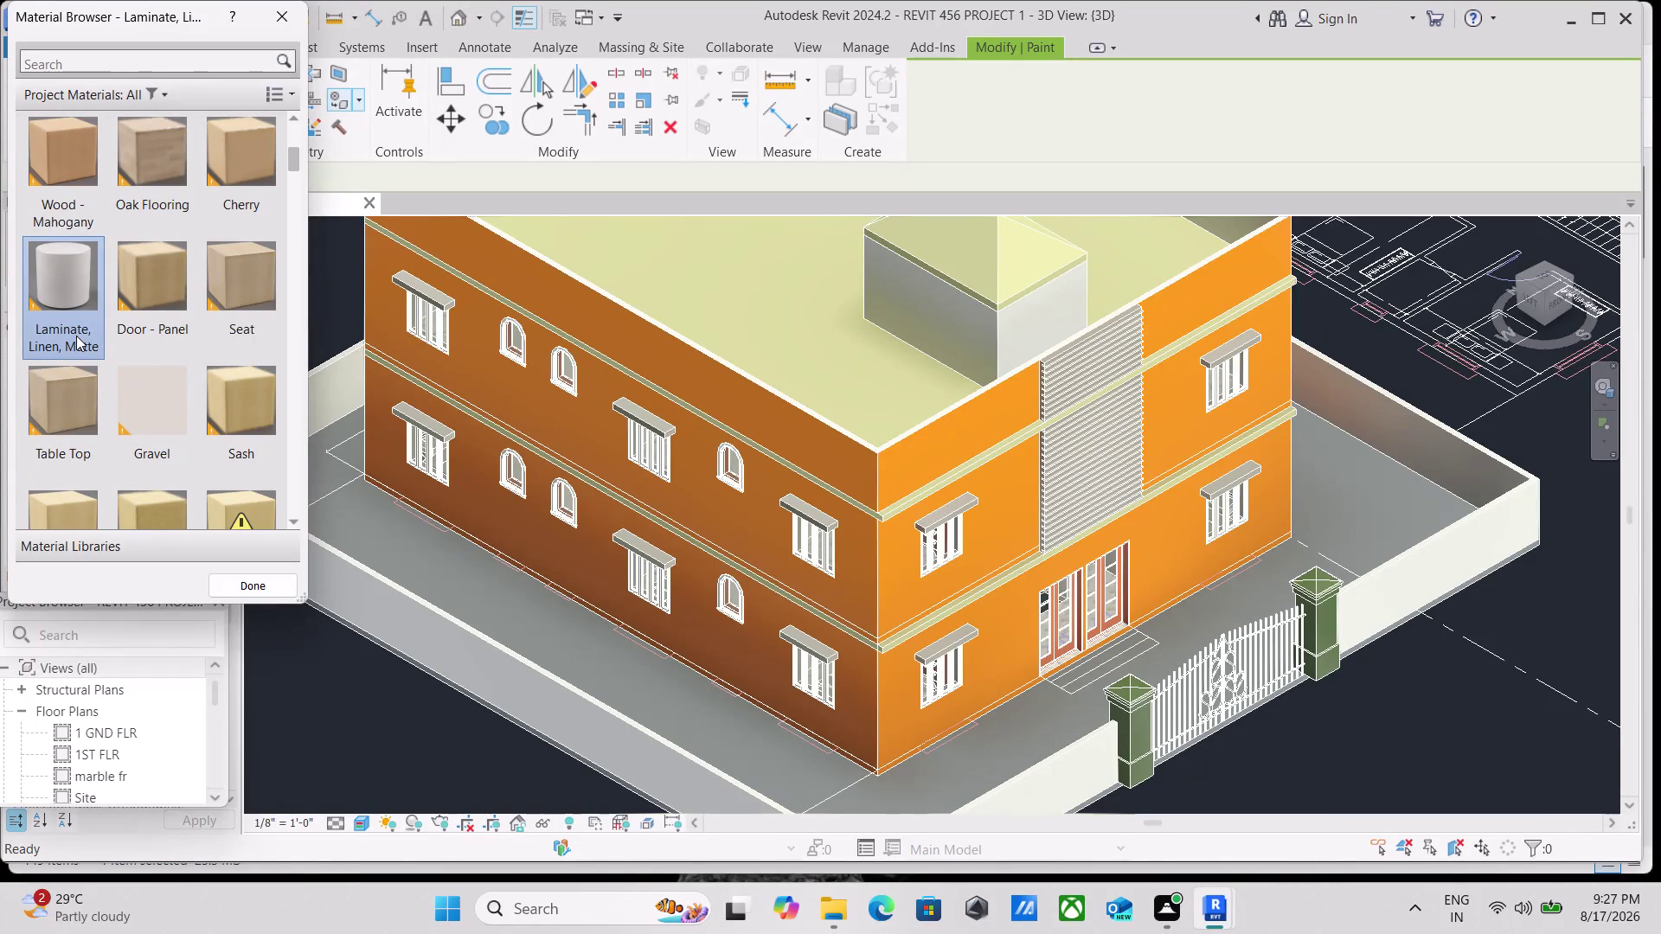
click(76, 336)
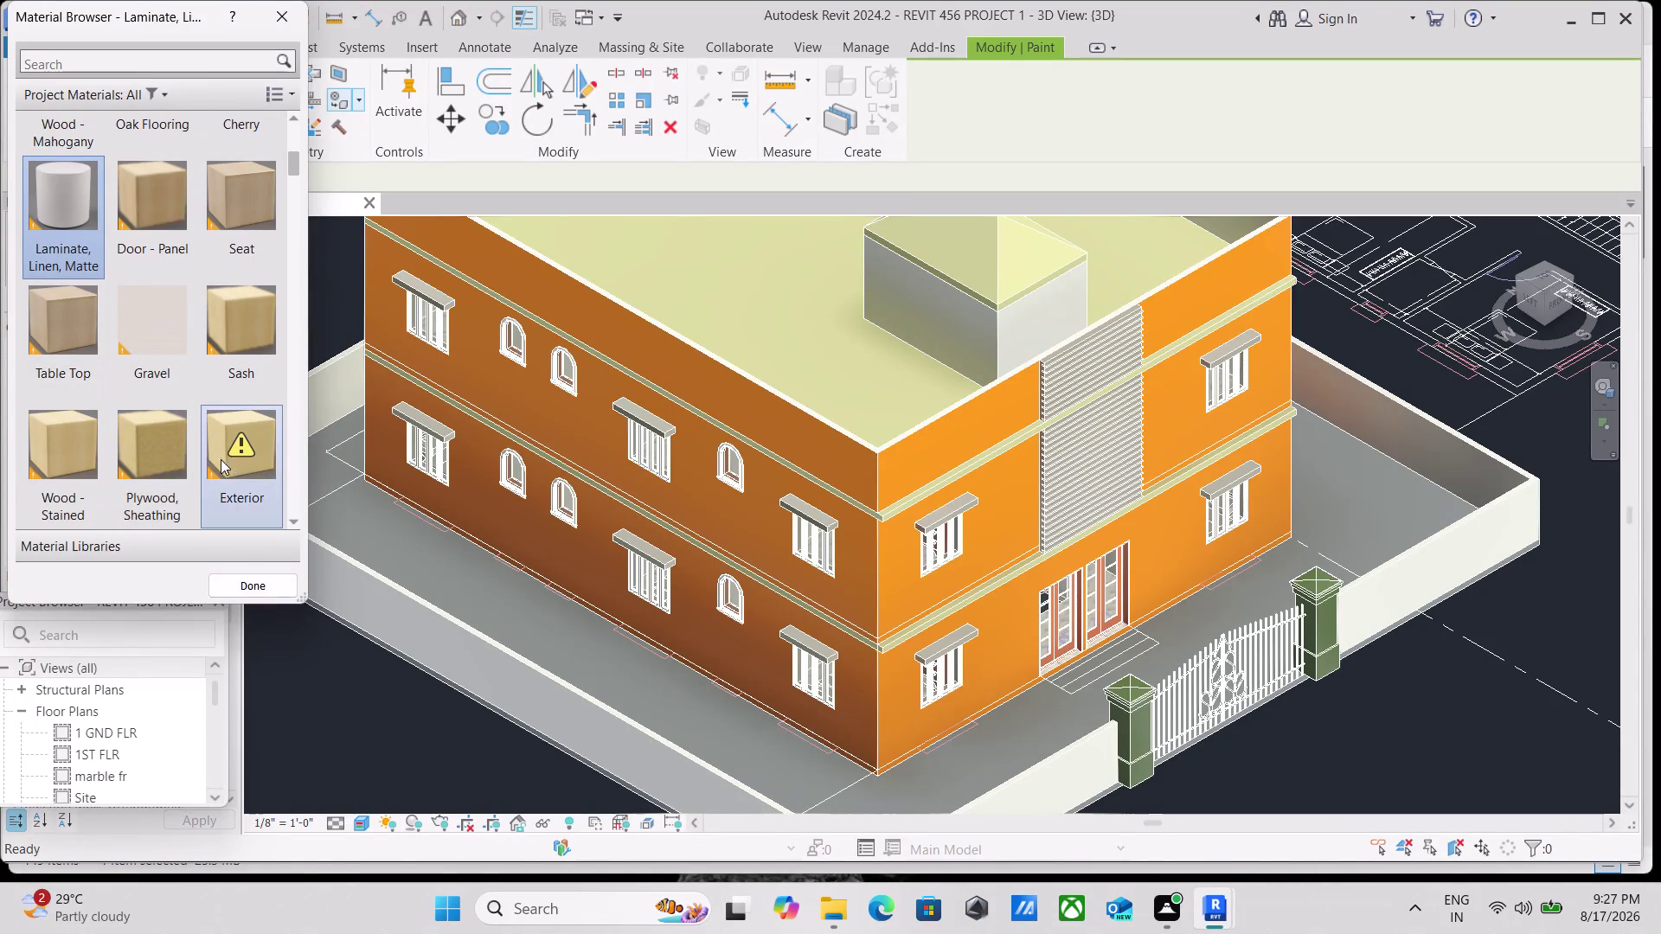
scroll(down, 3)
click(860, 548)
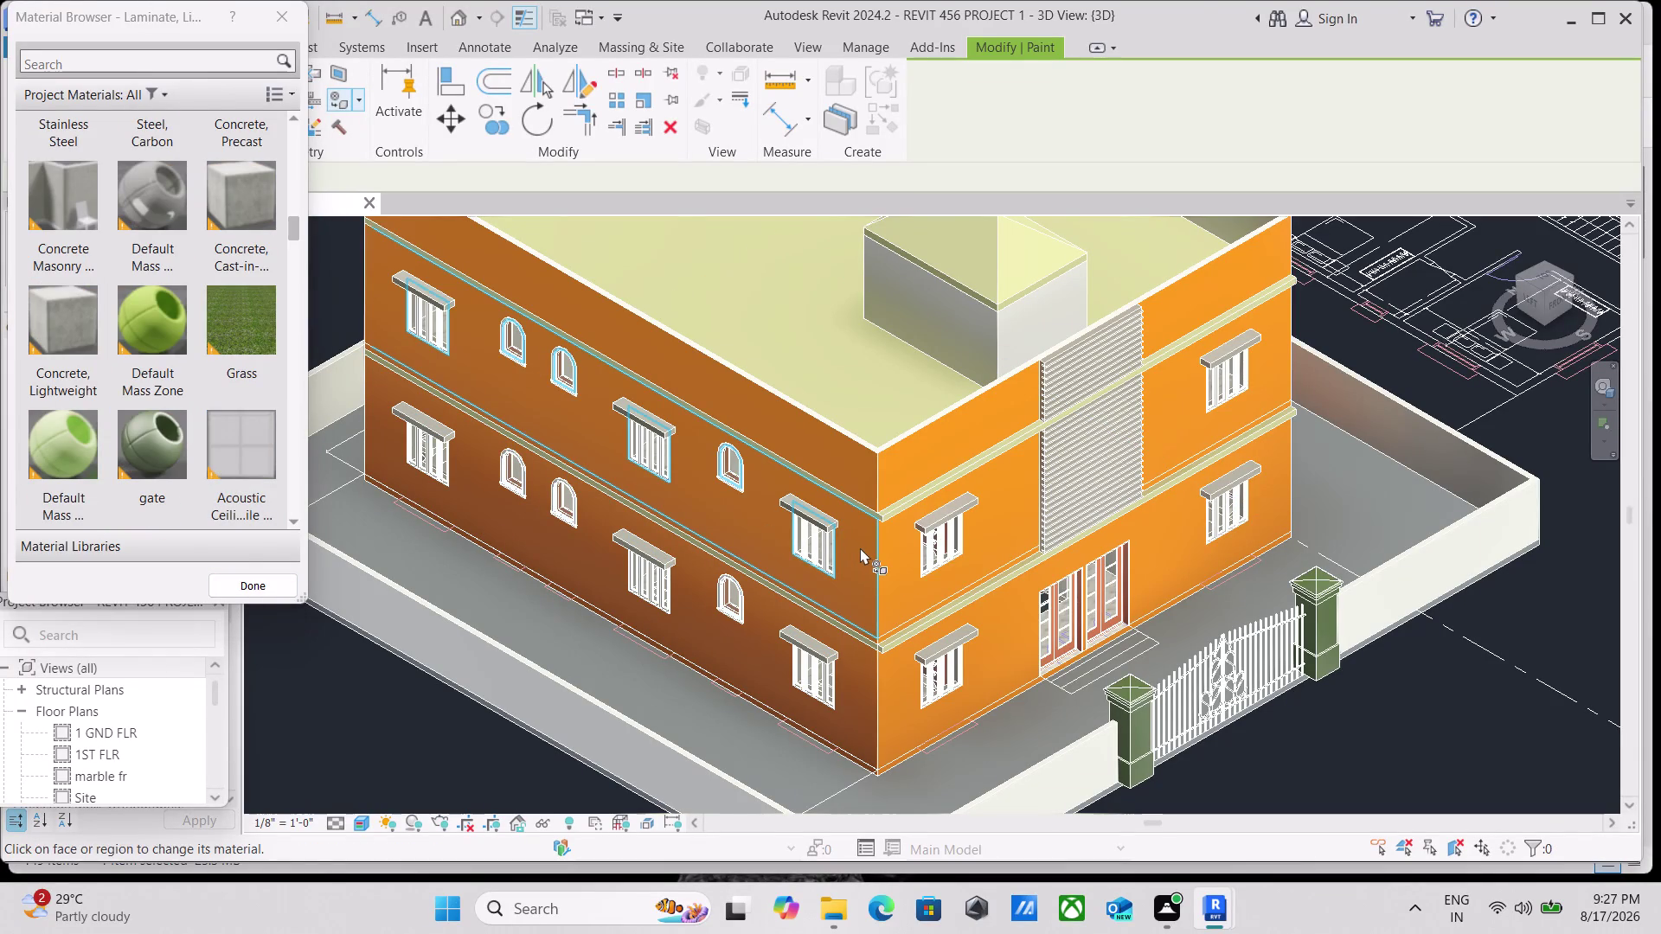